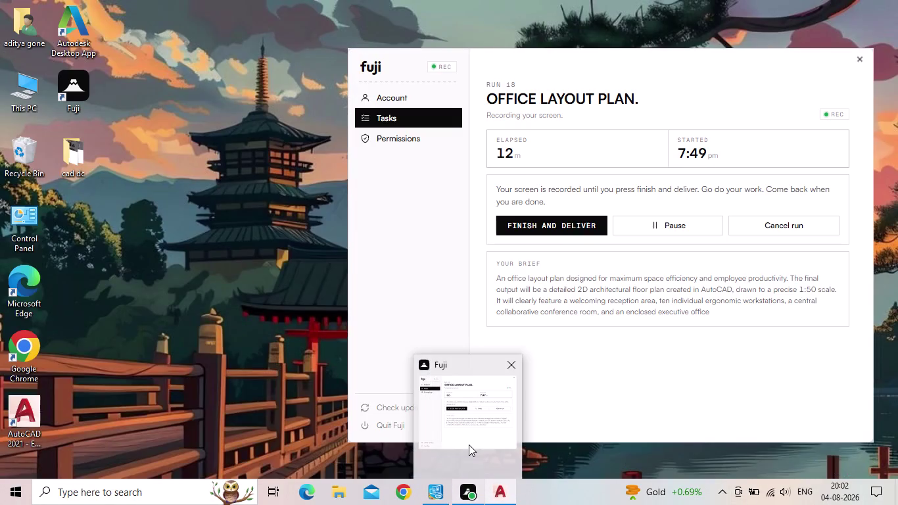
Zoom and pan across the office floor plan drawing.
scroll(down, 3)
middle_drag(635, 374, 621, 353)
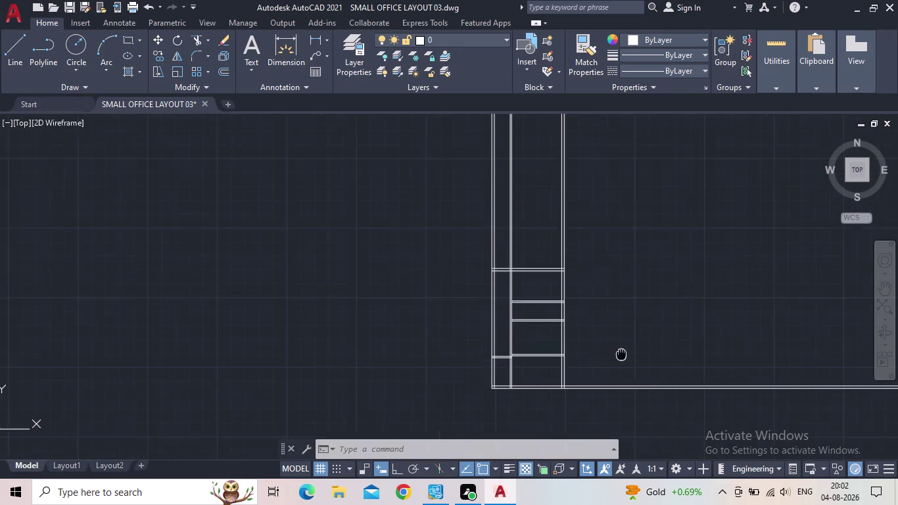
Fence-trim the overlapping wall lines along the upper wall run with TR.
middle_drag(622, 353, 591, 355)
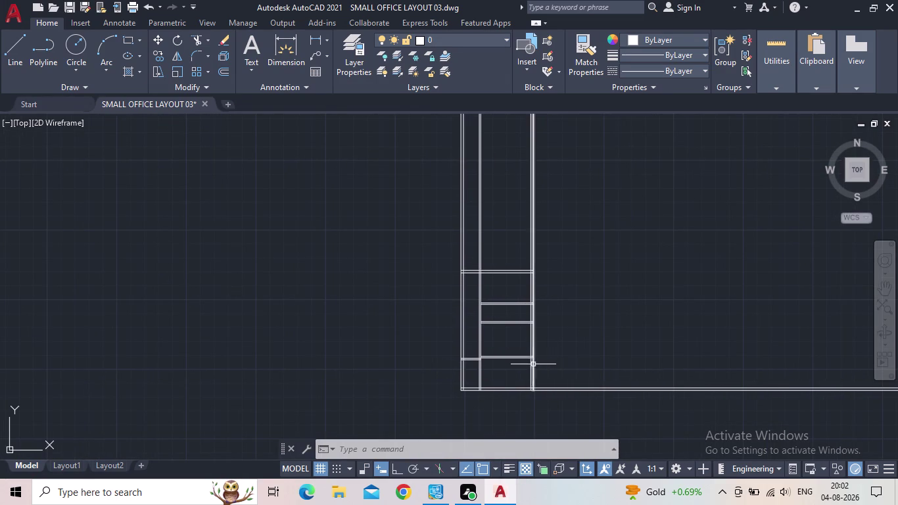
scroll(down, 3)
scroll(up, 3)
scroll(up, 3)
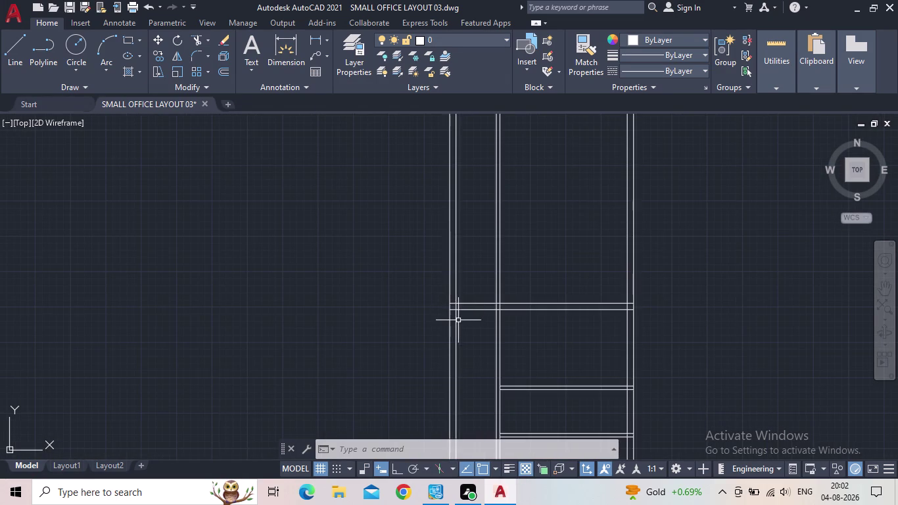
key(t)
text(R)
key(space)
drag(699, 267, 624, 261)
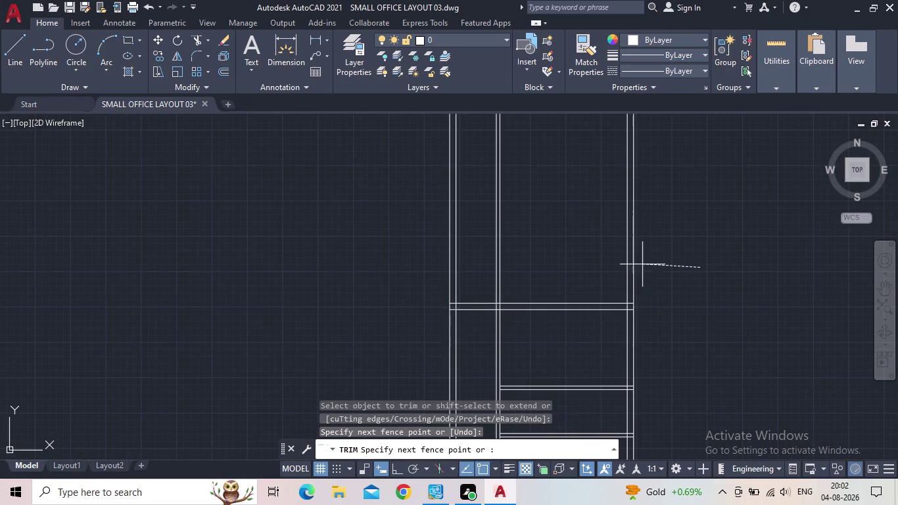
drag(623, 262, 408, 271)
Trim the wall segments crossing at the partition junction so the walls join cleanly.
scroll(down, 3)
middle_drag(503, 335, 519, 268)
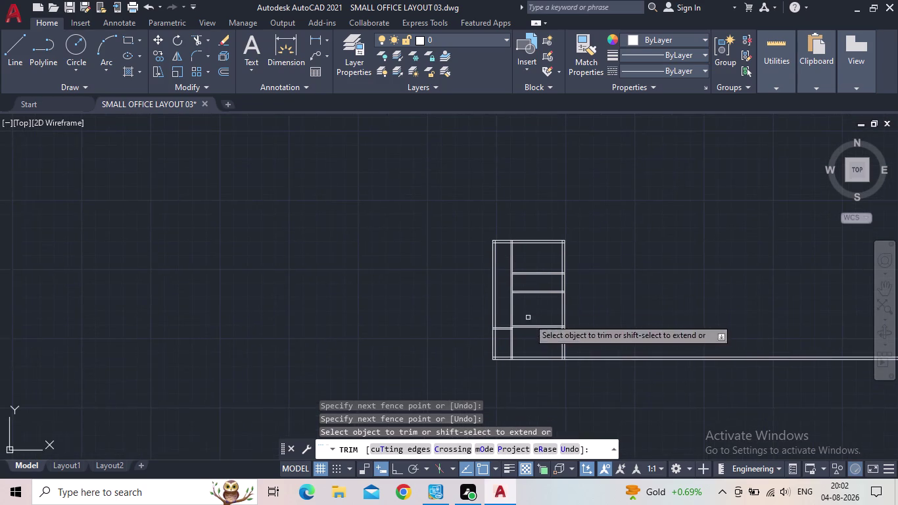
scroll(up, 3)
drag(595, 377, 583, 305)
key(Escape)
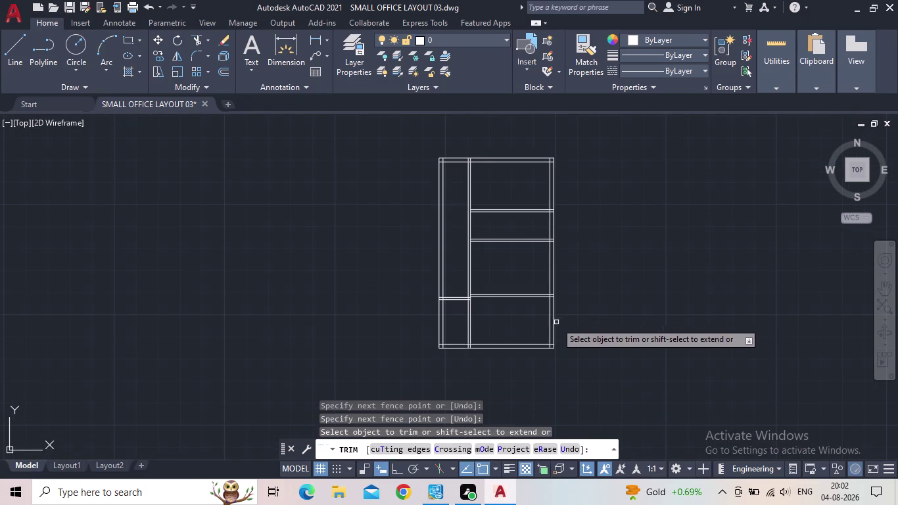
scroll(up, 3)
middle_drag(431, 287, 450, 360)
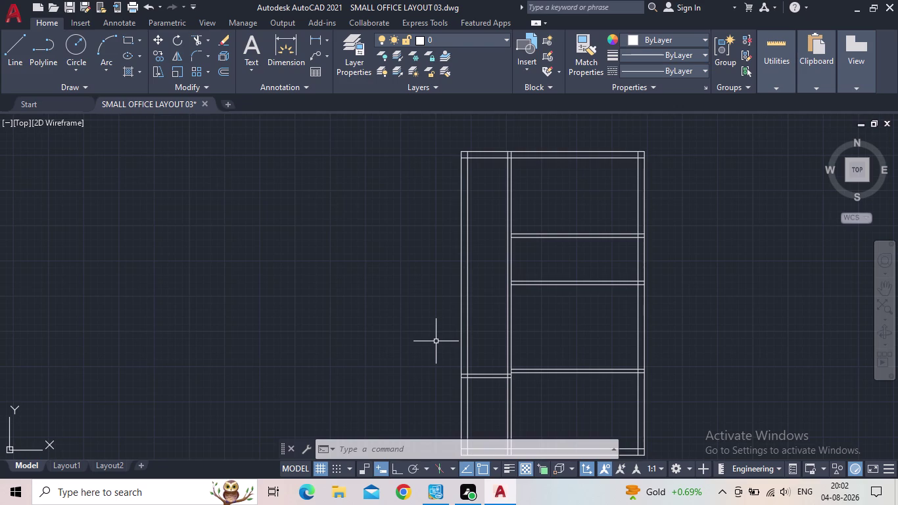
middle_drag(478, 351, 417, 366)
scroll(up, 3)
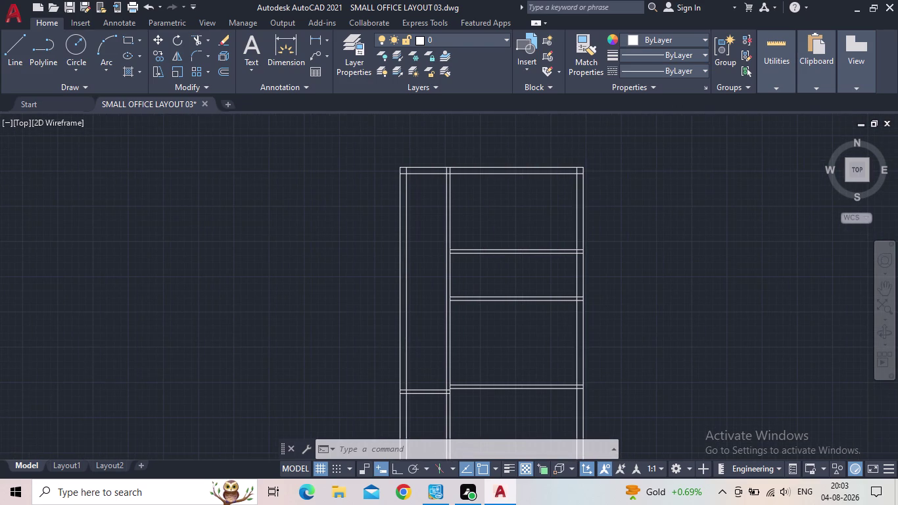
scroll(down, 3)
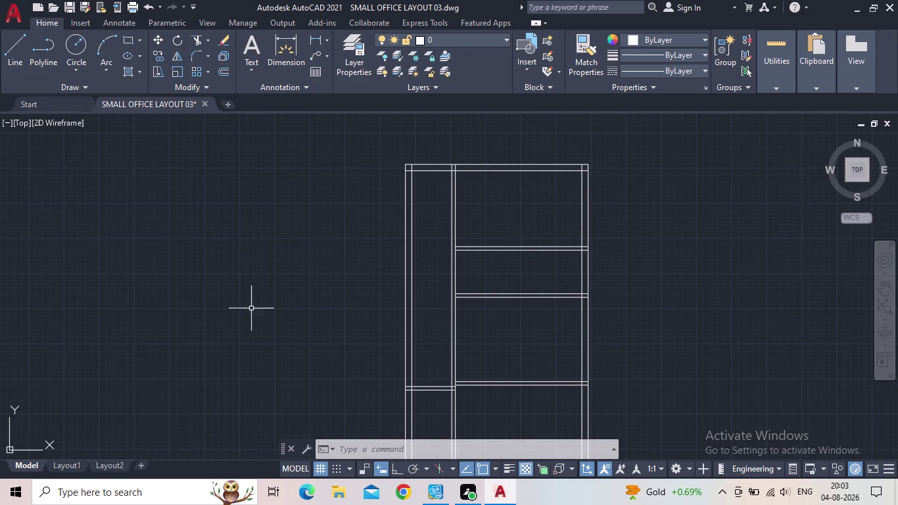
scroll(down, 3)
middle_click(445, 339)
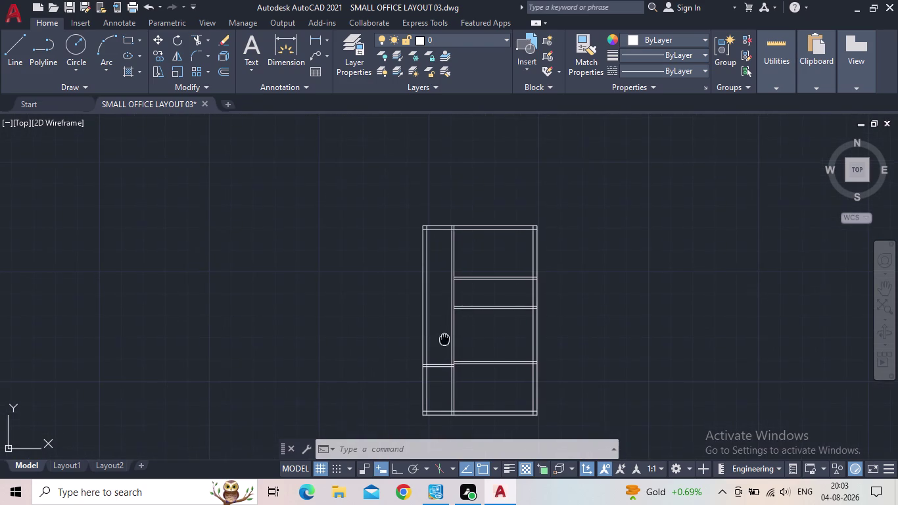
scroll(up, 3)
scroll(up, 3)
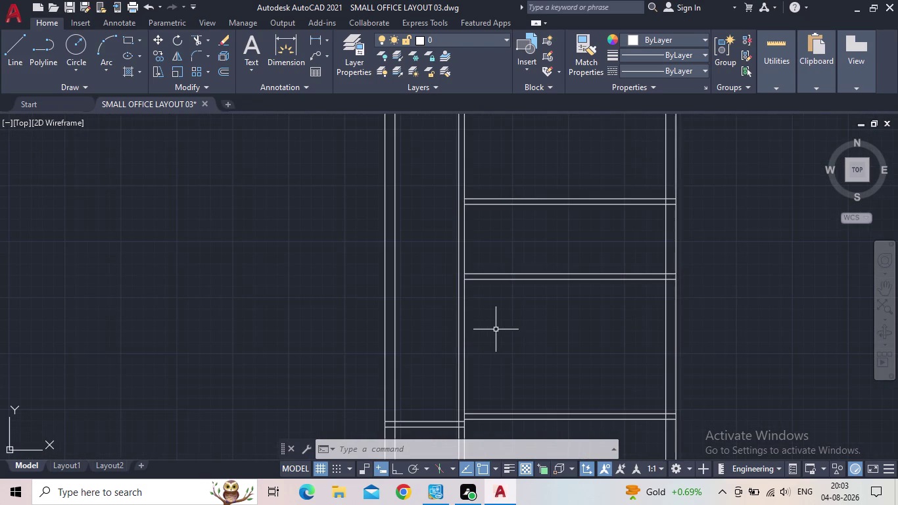
middle_drag(522, 332, 498, 390)
scroll(down, 3)
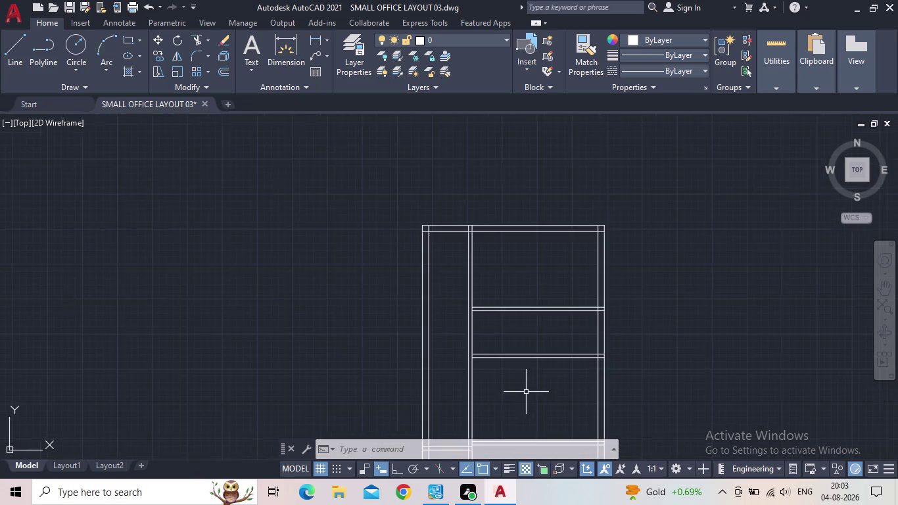
middle_drag(524, 396, 488, 313)
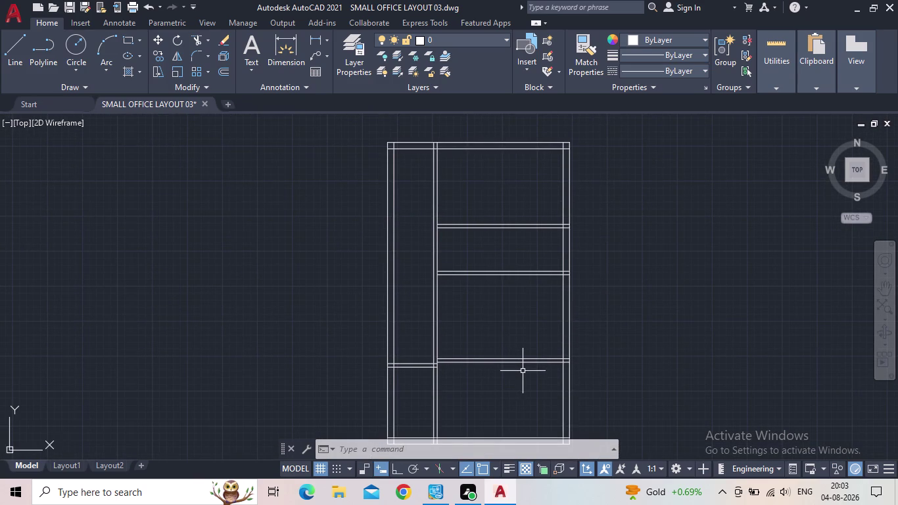
middle_click(514, 379)
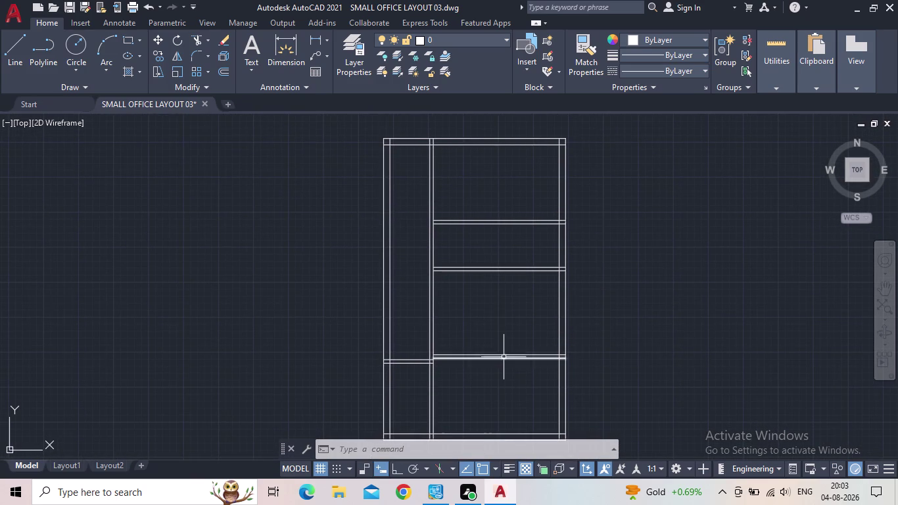
middle_drag(494, 310, 493, 376)
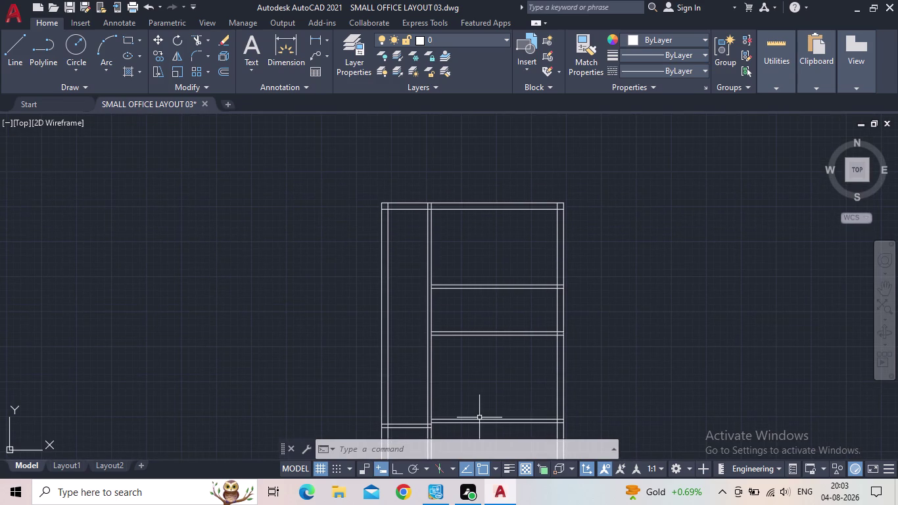
Offset the right outer wall line 7'6" inward to start a partition.
key(o)
key(Return)
text(7)
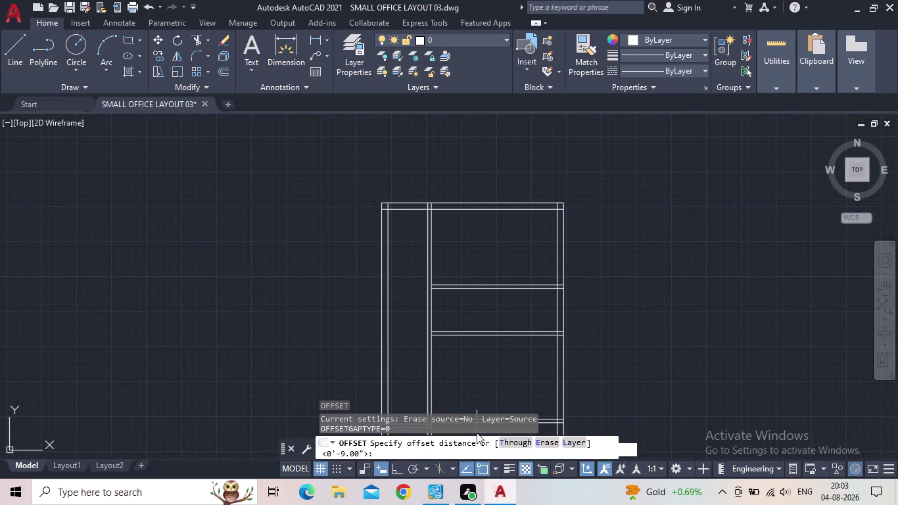
text(')
text(6")
key(Return)
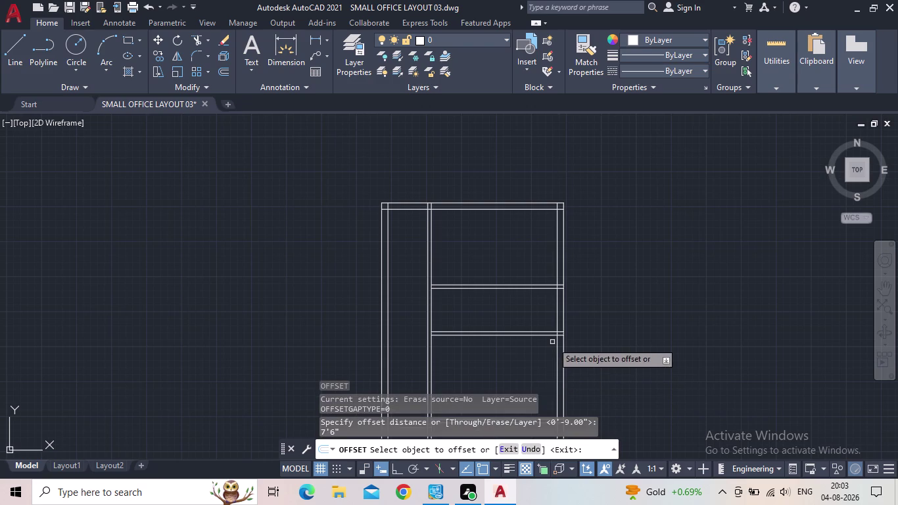
click(557, 351)
middle_drag(517, 360, 548, 311)
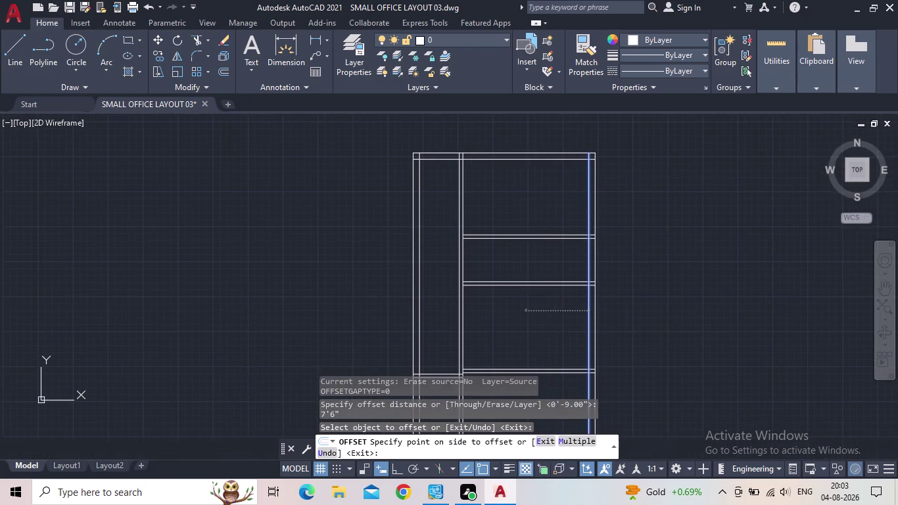
click(541, 316)
key(Escape)
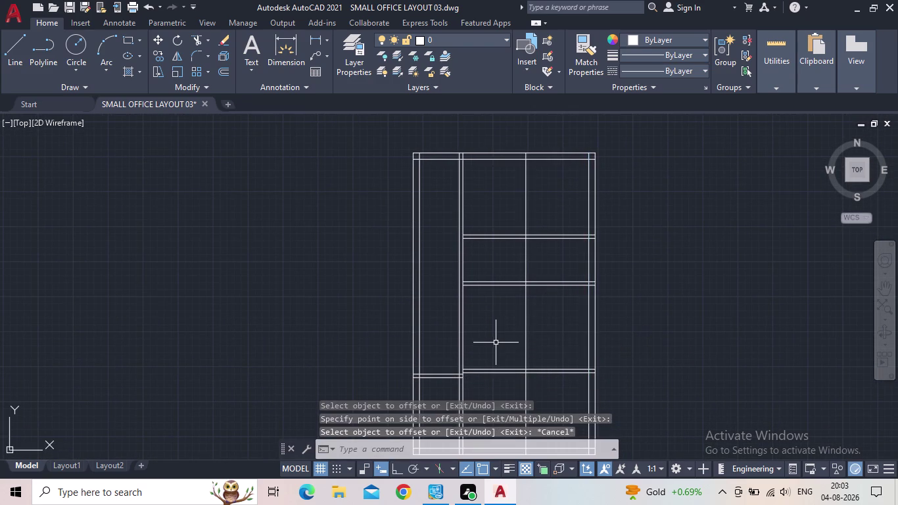
Offset the new partition line by 5" to give the wall thickness.
key(o)
key(Return)
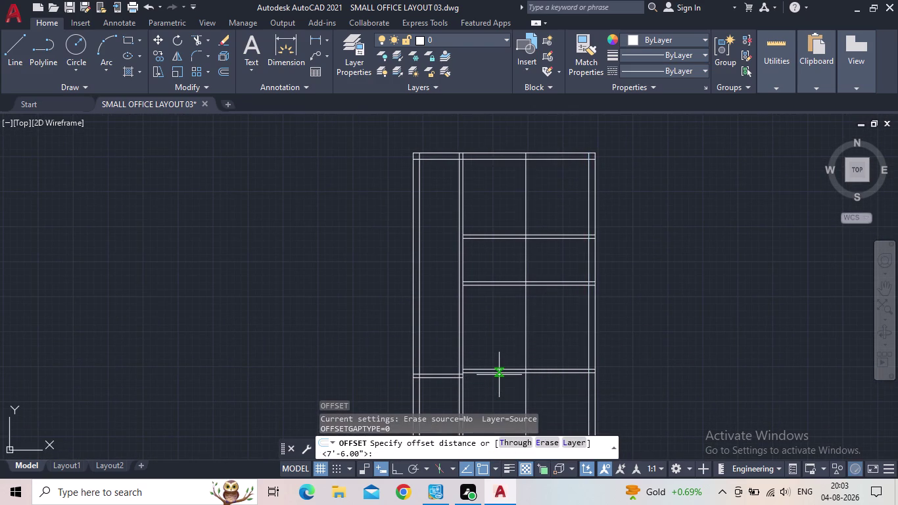
text(3")
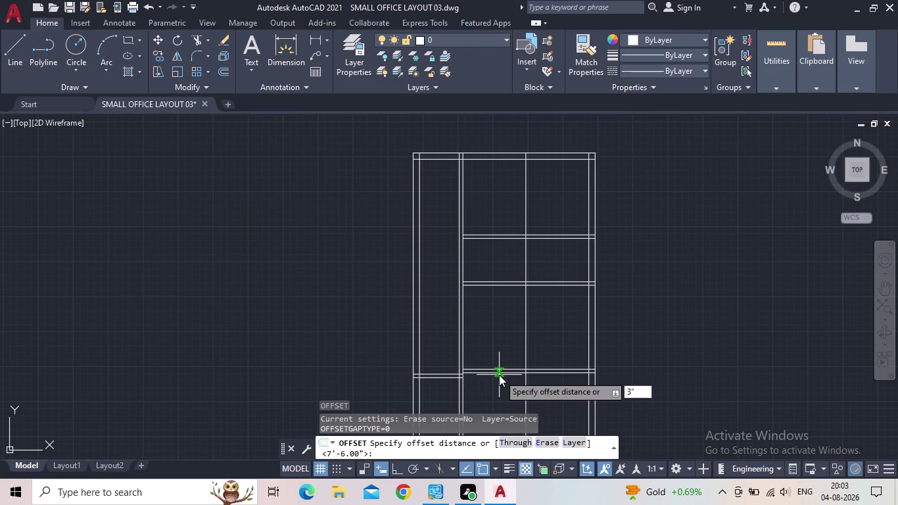
key(BackSpace)
key(BackSpace)
text(5")
key(Return)
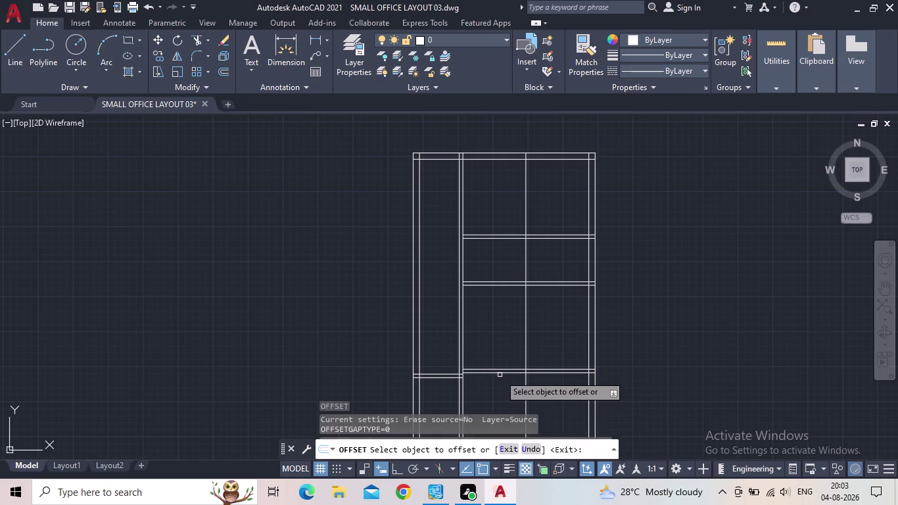
click(526, 339)
click(497, 345)
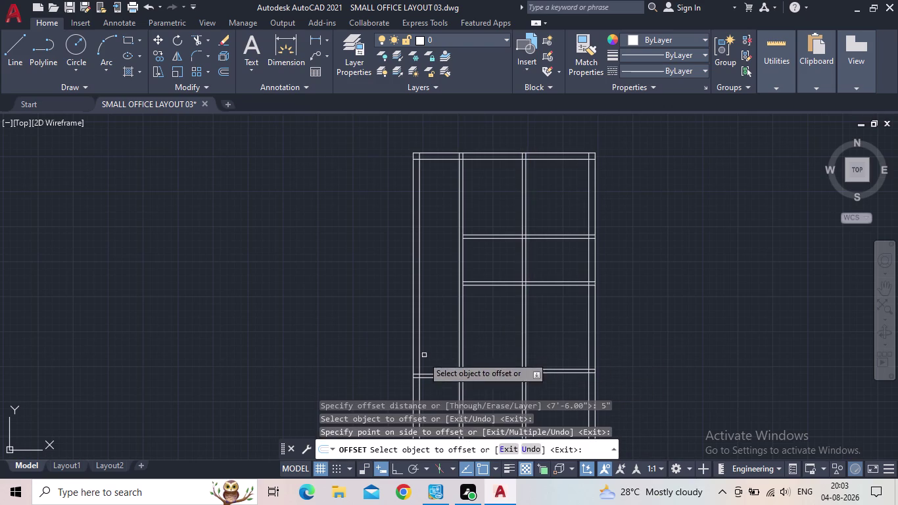
key(Escape)
Start trimming with TR and bring the new partition wall into view.
key(t)
key(r)
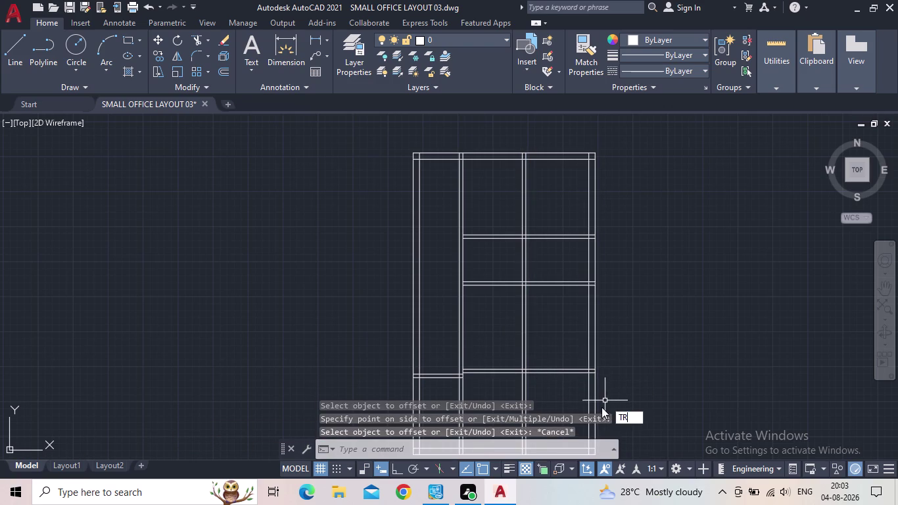
key(space)
middle_drag(551, 380, 575, 304)
Fence-trim the partition out of the upper rooms, leaving it only in the lowest room.
drag(563, 330, 526, 331)
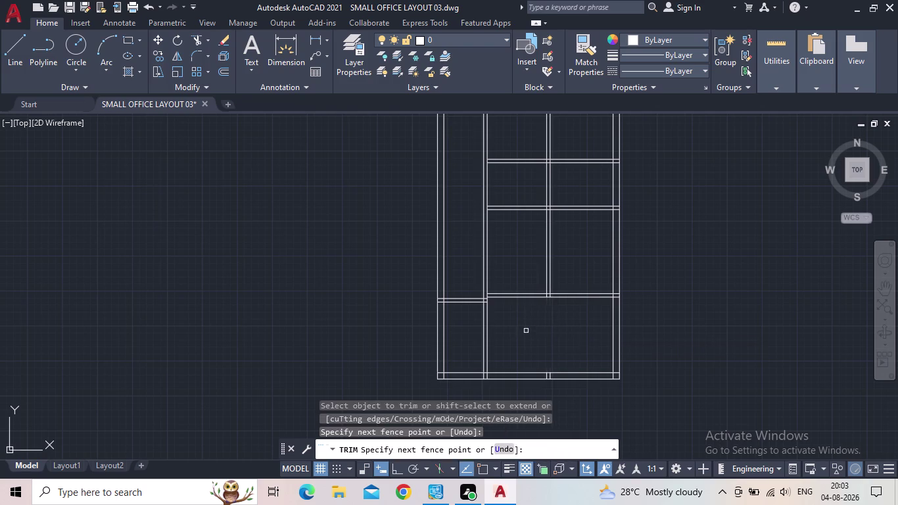
middle_drag(564, 275, 564, 348)
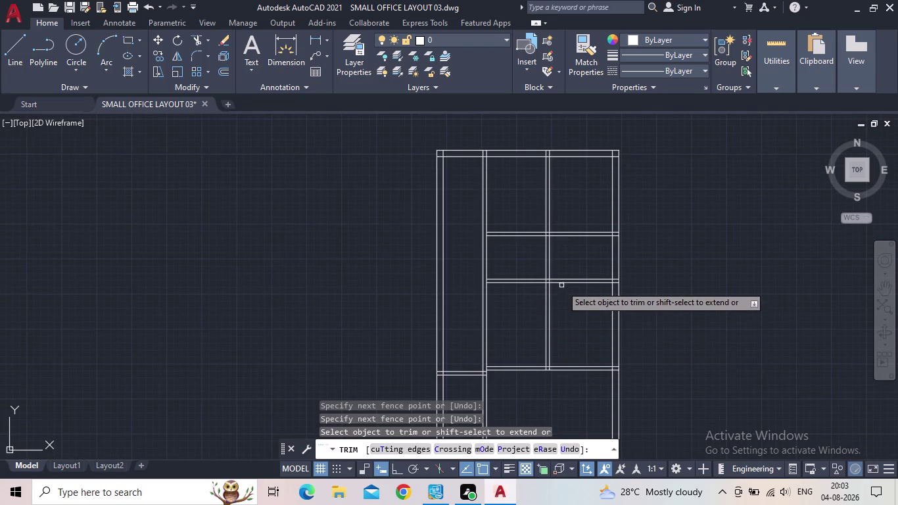
drag(563, 264, 538, 264)
drag(564, 199, 537, 199)
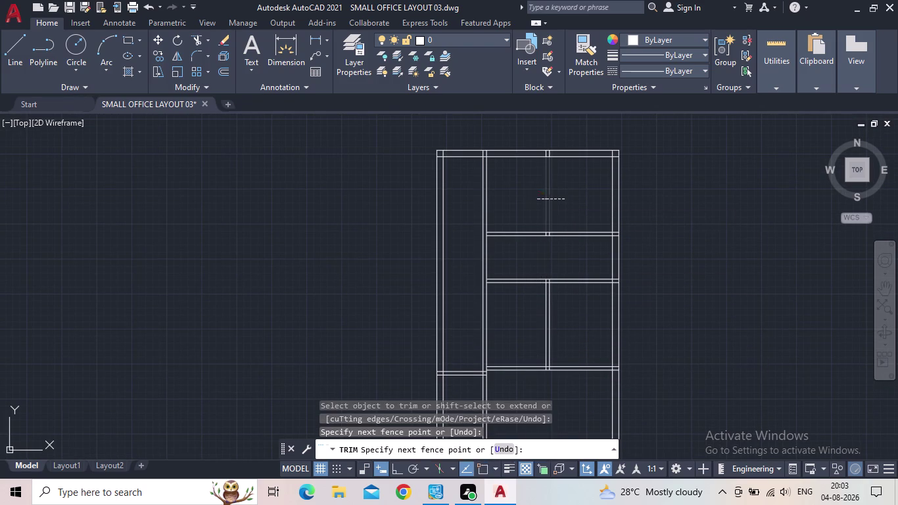
middle_drag(546, 263, 520, 277)
key(Escape)
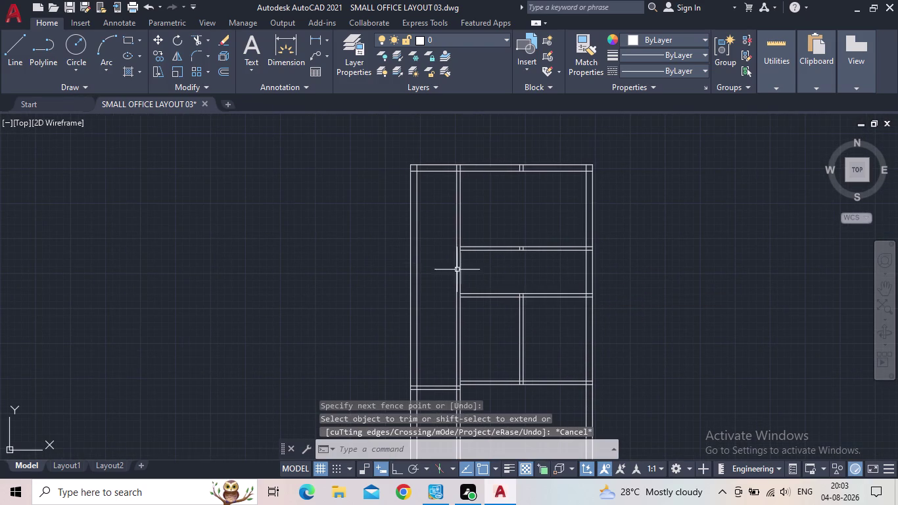
middle_drag(543, 321, 544, 324)
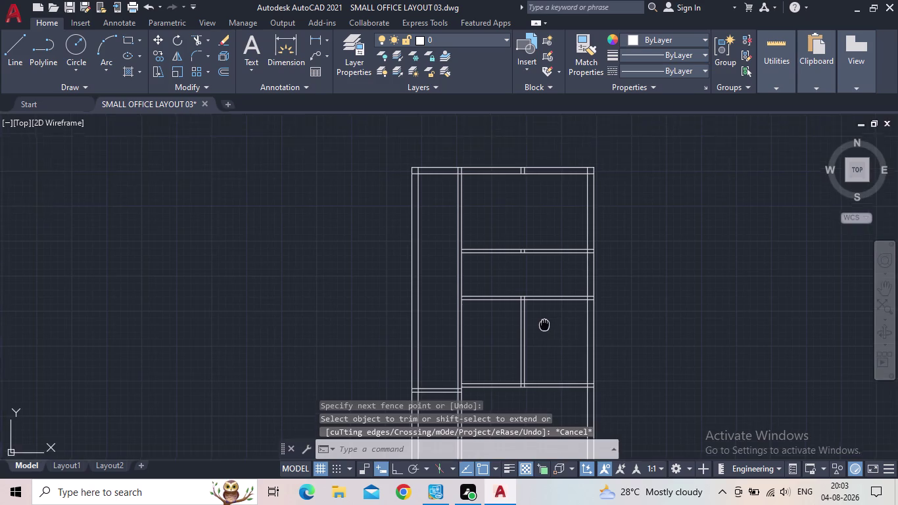
middle_drag(545, 323, 545, 345)
middle_drag(543, 290, 530, 347)
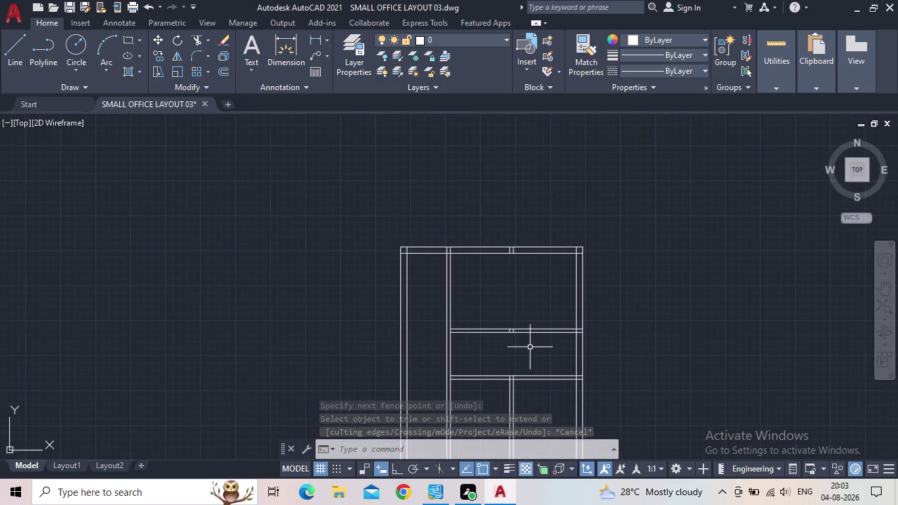
scroll(up, 3)
Offset an existing wall line 7'6" to create a new vertical interior wall line.
key(o)
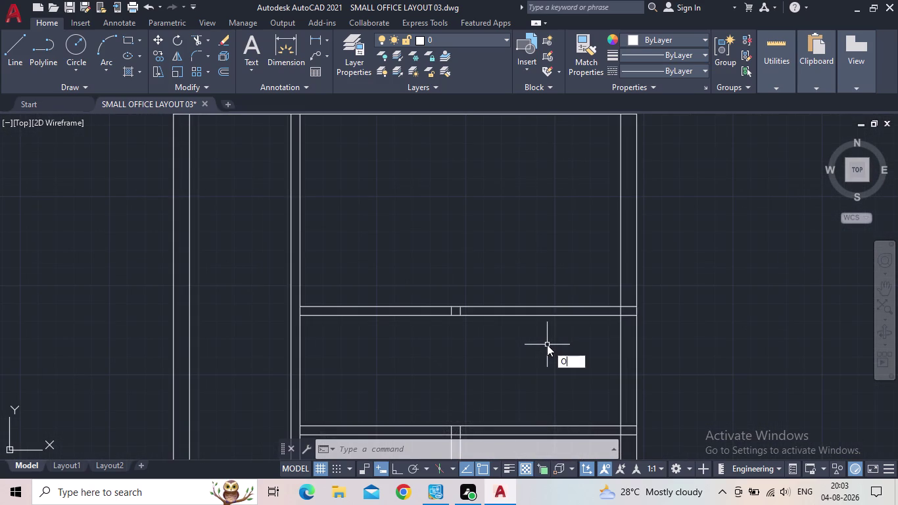
key(Return)
text(7')
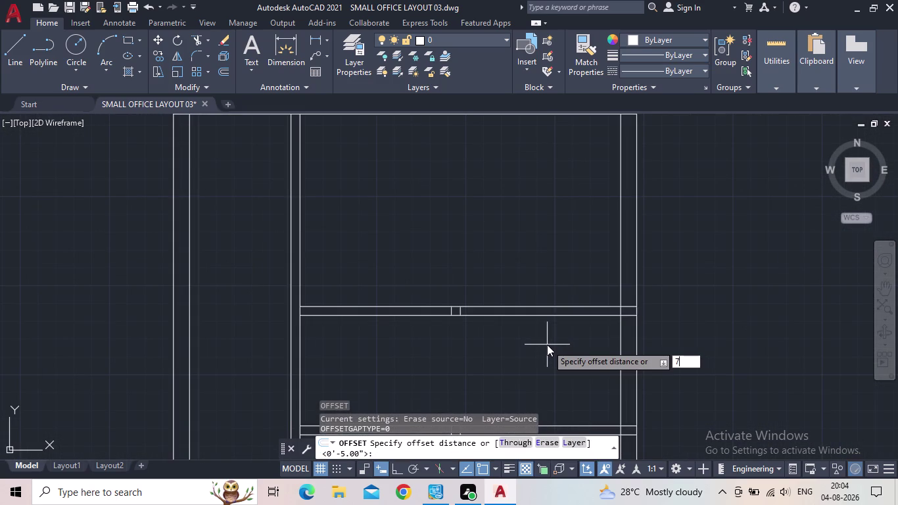
text(6")
key(Return)
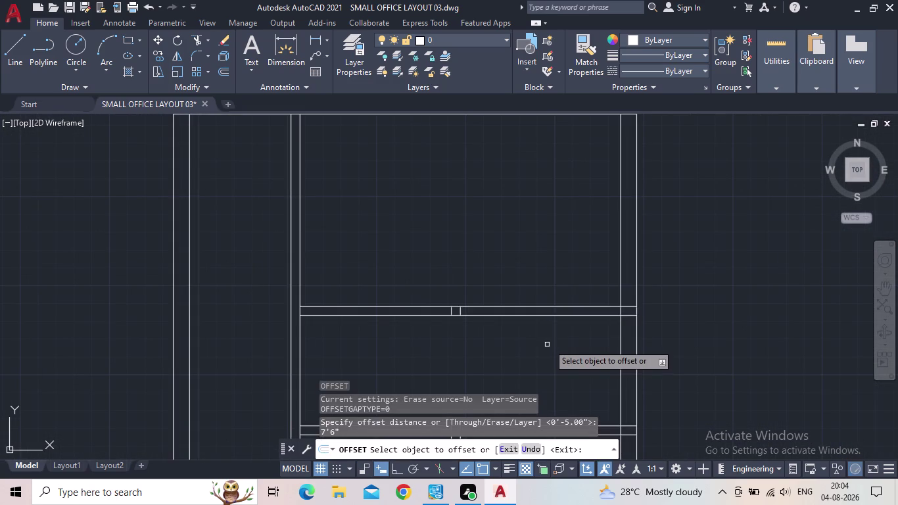
click(621, 363)
click(569, 362)
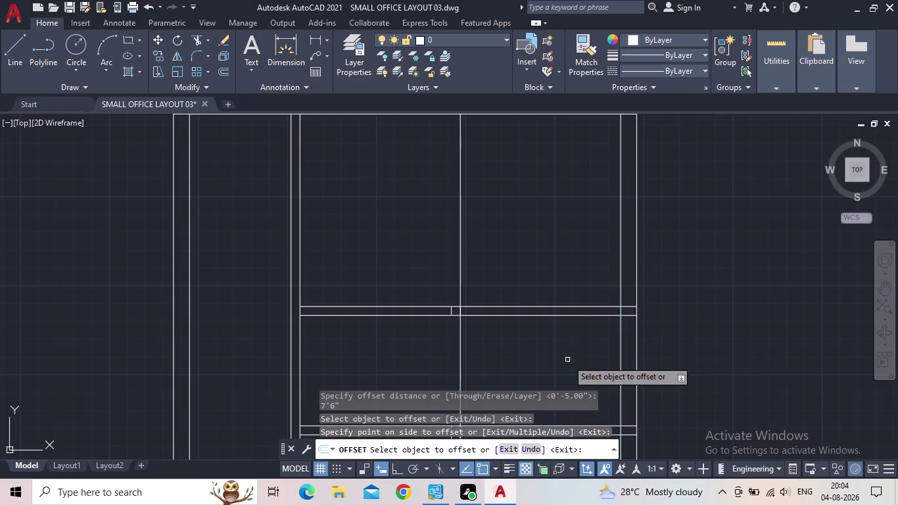
middle_drag(576, 344, 586, 313)
scroll(down, 3)
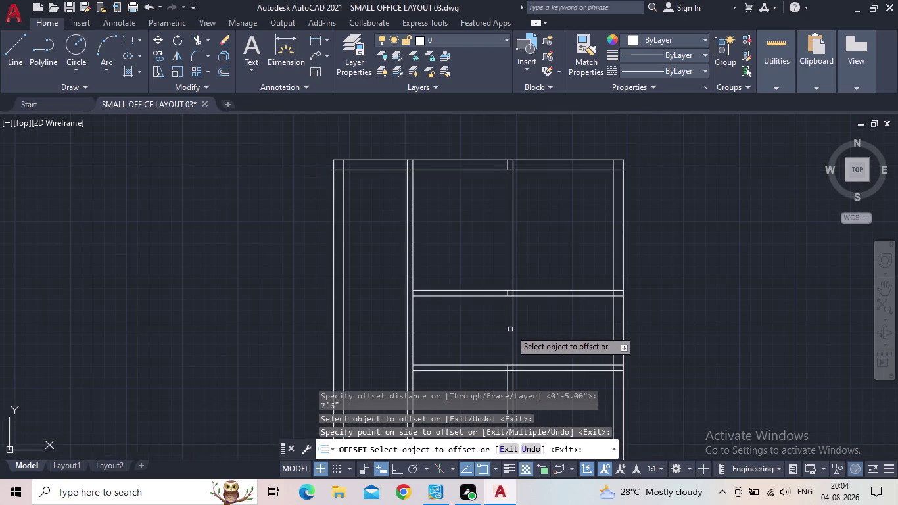
scroll(up, 3)
key(Escape)
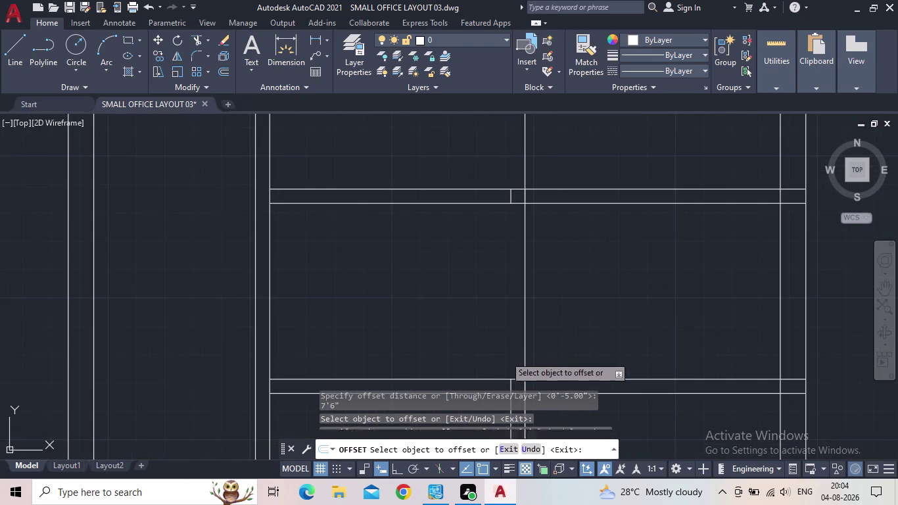
Start extending a wall line with EX, then cancel.
key(e)
text(X)
key(space)
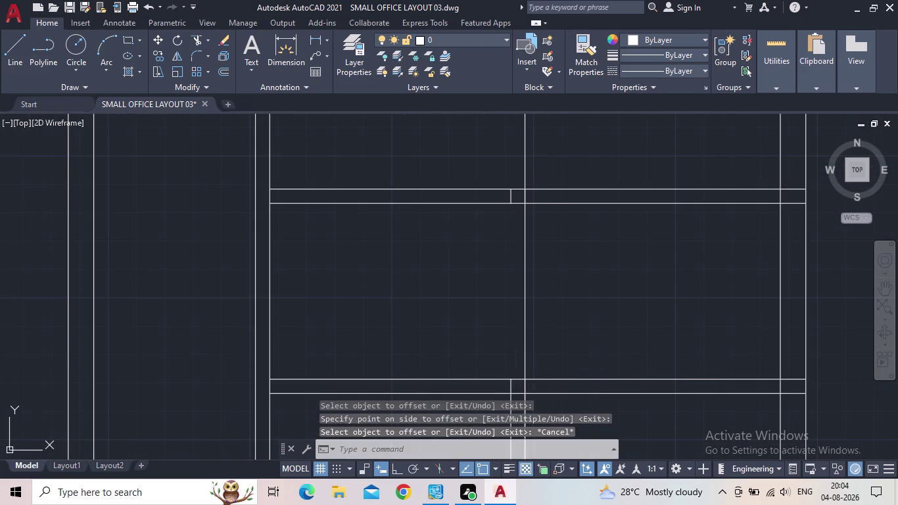
click(511, 387)
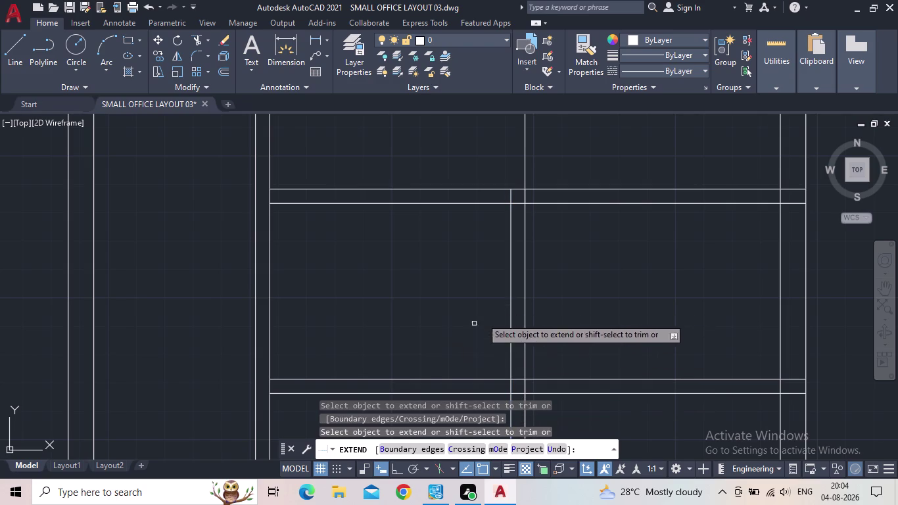
key(Escape)
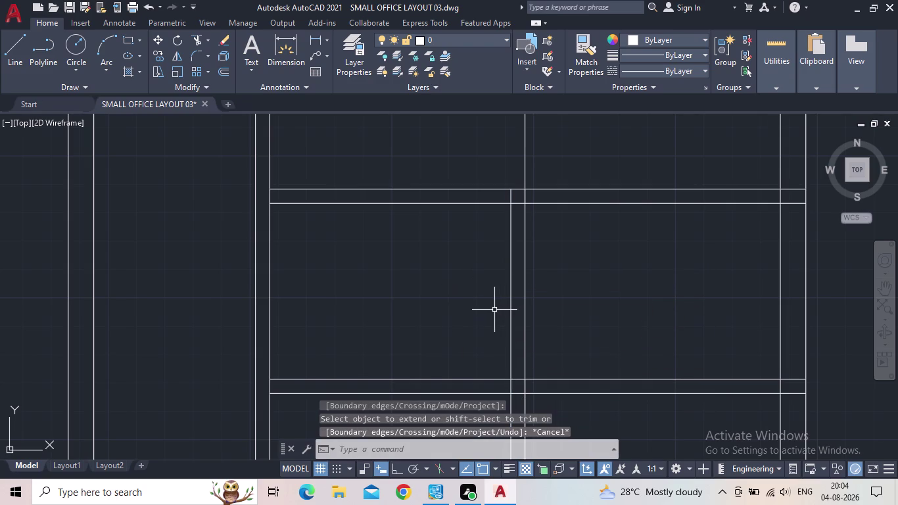
Fence-trim the crossing wall lines at the upper and lower junctions.
key(t)
key(r)
key(space)
scroll(down, 3)
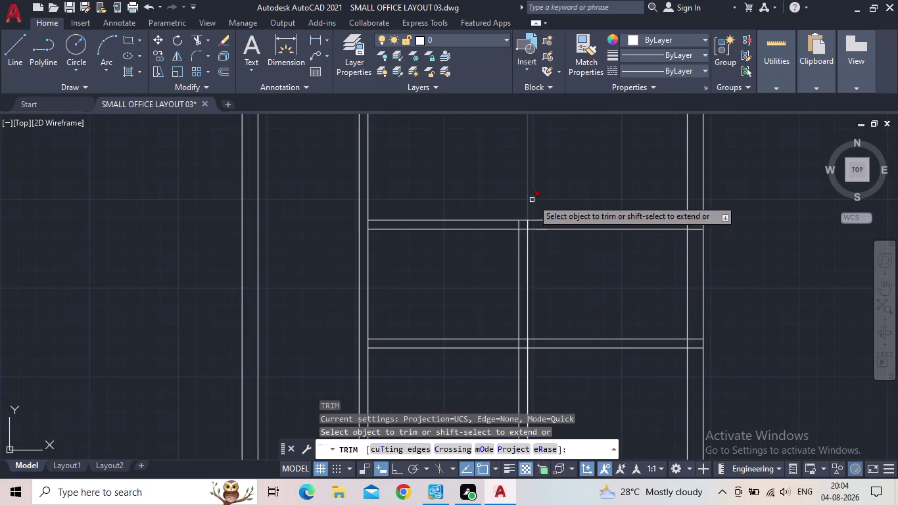
drag(533, 193, 517, 195)
scroll(down, 3)
middle_drag(512, 196, 513, 221)
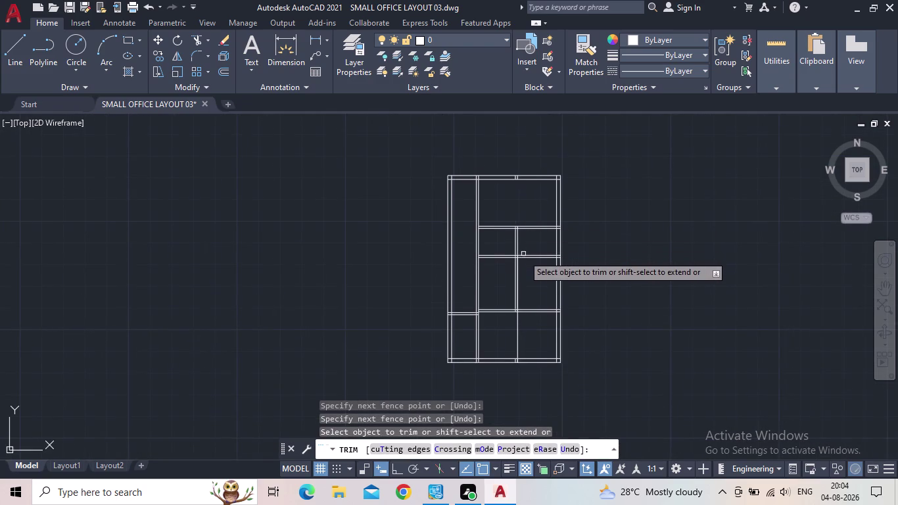
scroll(up, 3)
drag(522, 379, 507, 382)
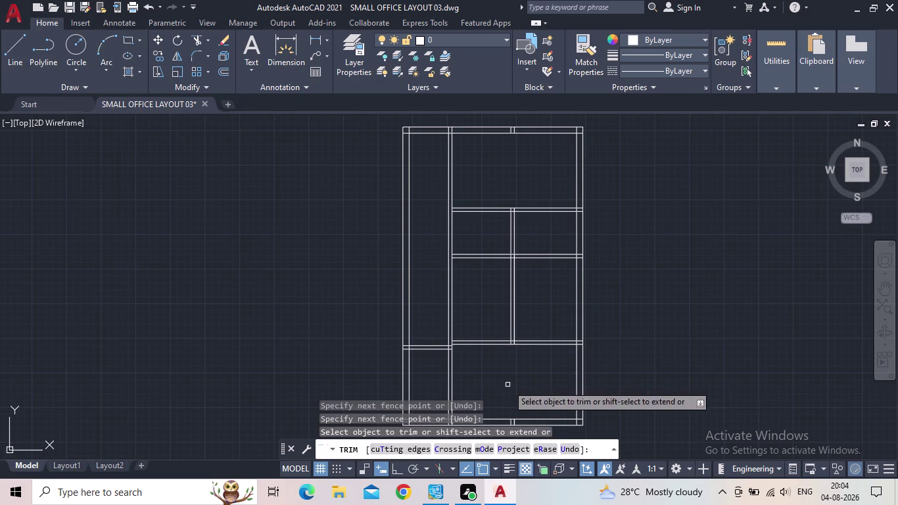
Trim the remaining overlapping lines near the bottom walls.
middle_drag(515, 384, 526, 357)
middle_drag(524, 347, 527, 437)
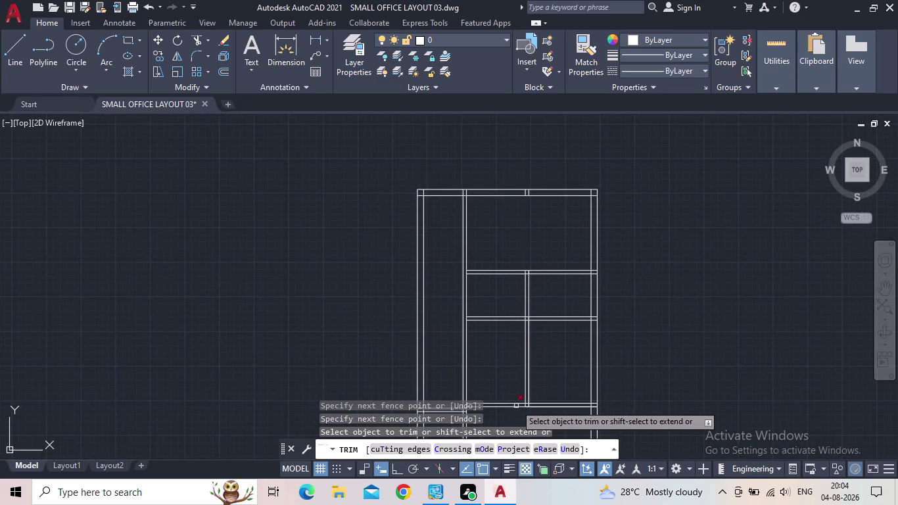
scroll(up, 3)
drag(515, 338, 512, 184)
middle_drag(516, 237, 507, 262)
scroll(down, 3)
middle_drag(516, 291, 488, 384)
key(Escape)
middle_drag(485, 368, 490, 356)
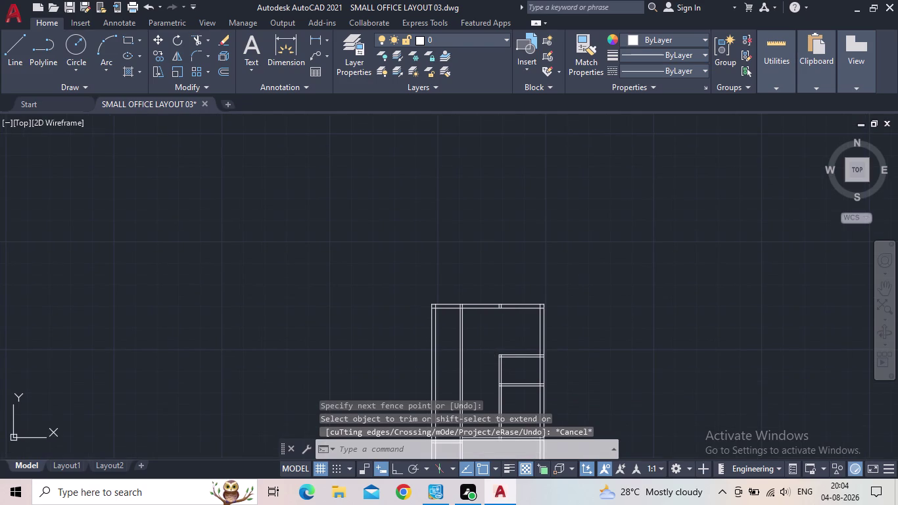
scroll(up, 3)
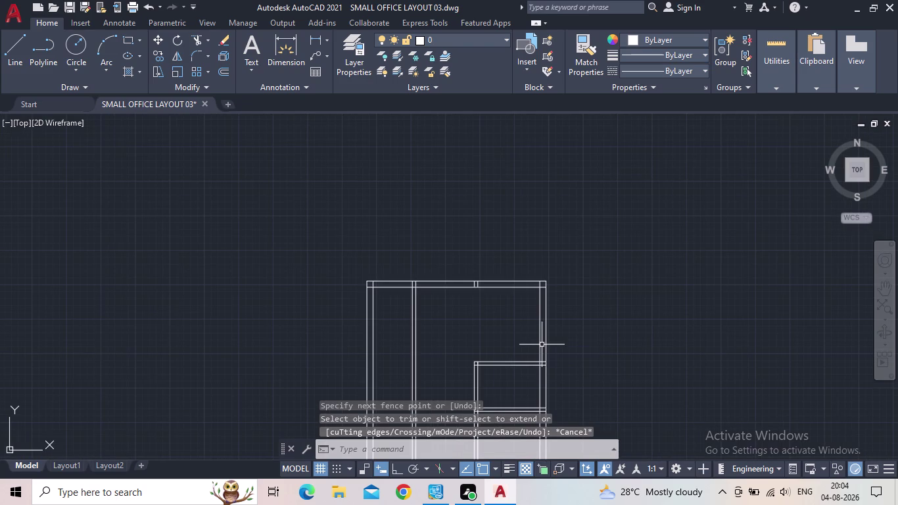
Offset the right outer wall 11' to the left for a new interior wall.
key(o)
key(Return)
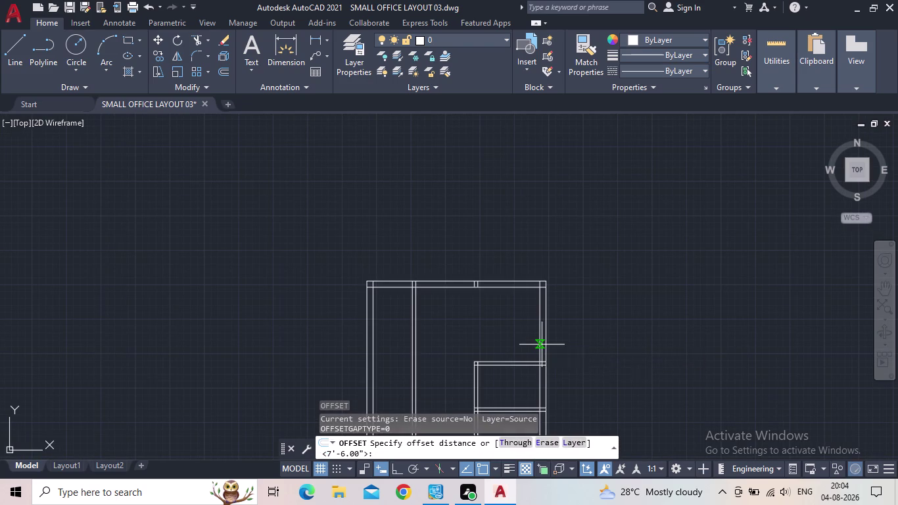
text(11')
key(Return)
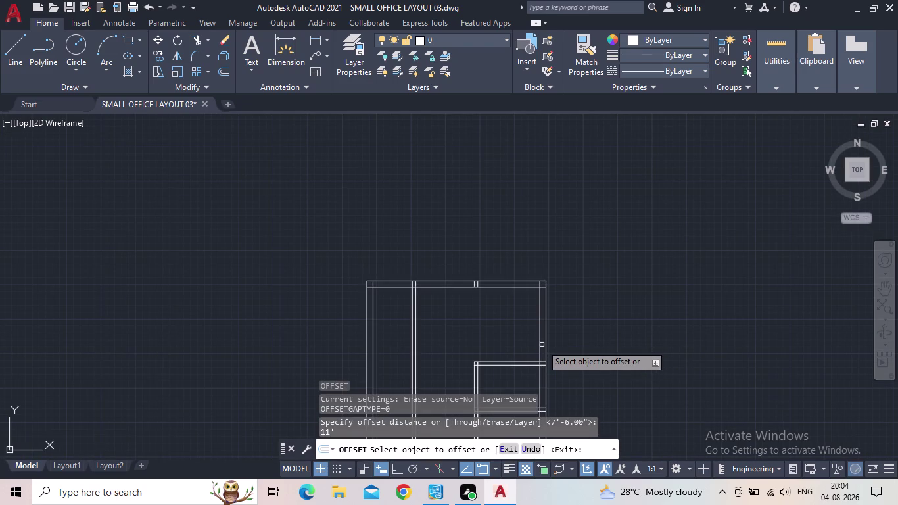
click(538, 339)
click(429, 345)
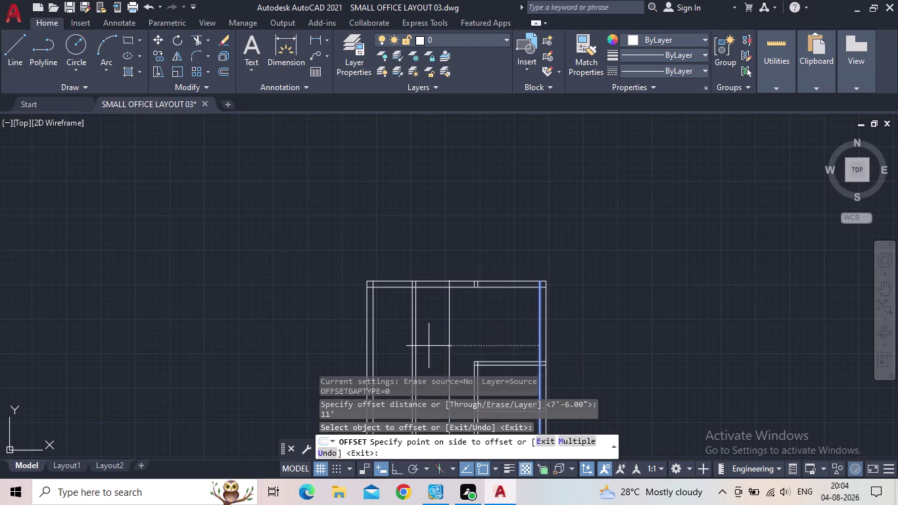
key(Escape)
Offset the 11' wall line by 5" to give the wall its thickness.
key(o)
key(Return)
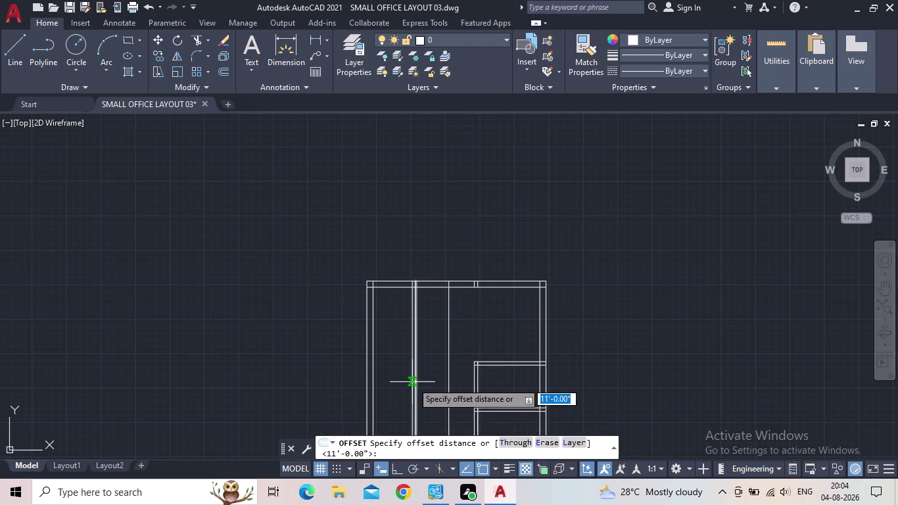
text(5")
key(Return)
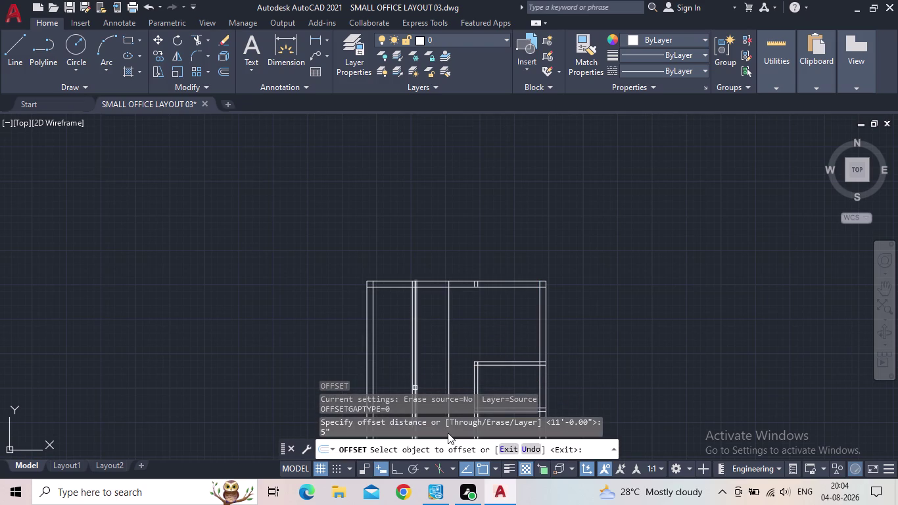
click(451, 348)
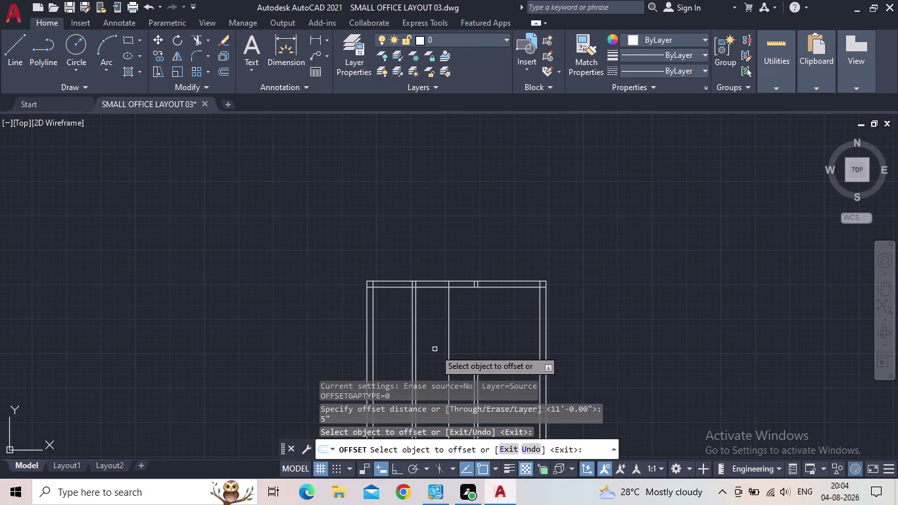
click(448, 345)
click(433, 349)
key(Escape)
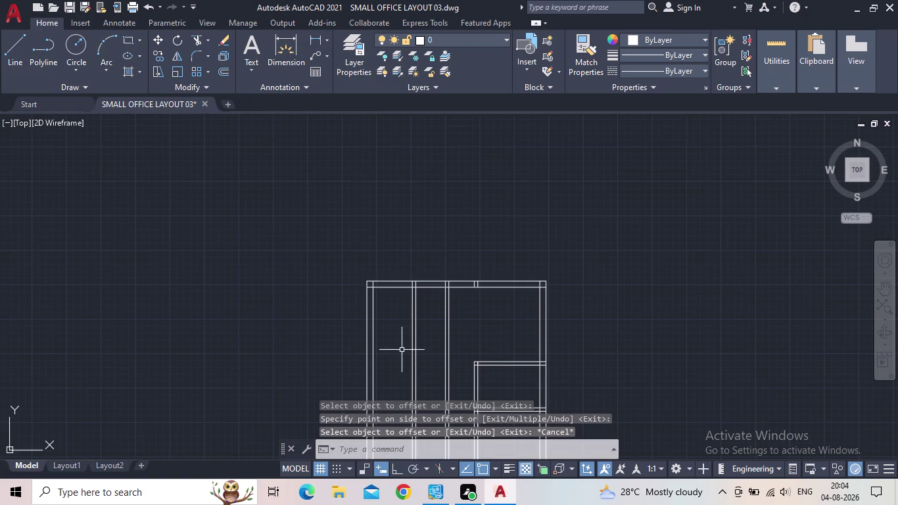
scroll(down, 3)
scroll(up, 3)
scroll(up, 3)
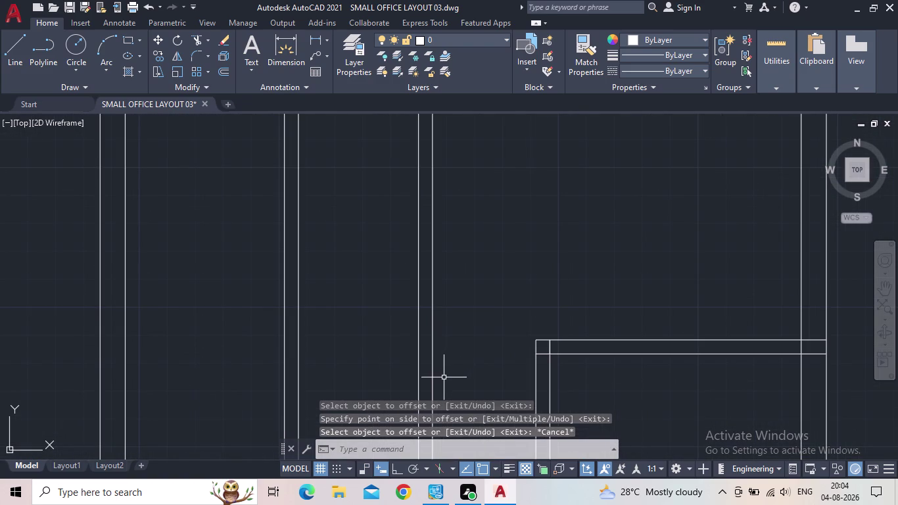
Extend the horizontal wall lines to the new partition wall with EX.
key(e)
key(x)
key(space)
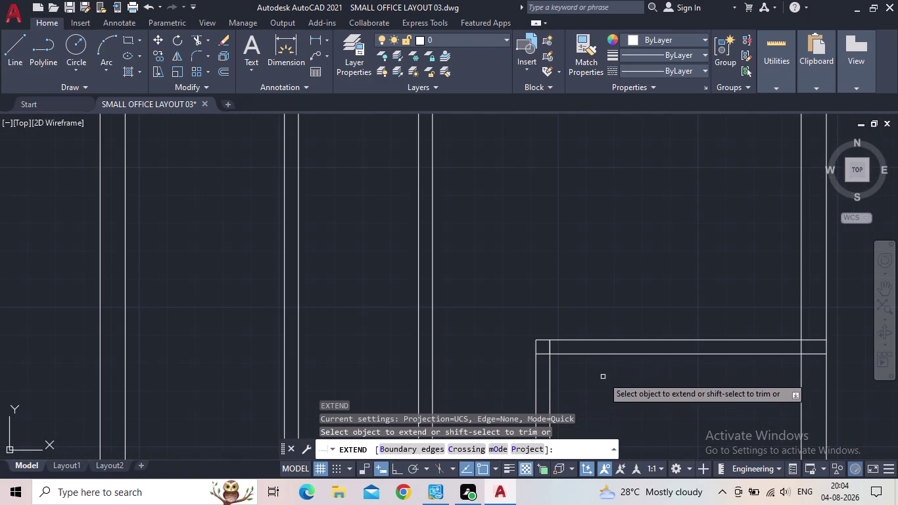
drag(603, 376, 587, 317)
drag(470, 370, 471, 335)
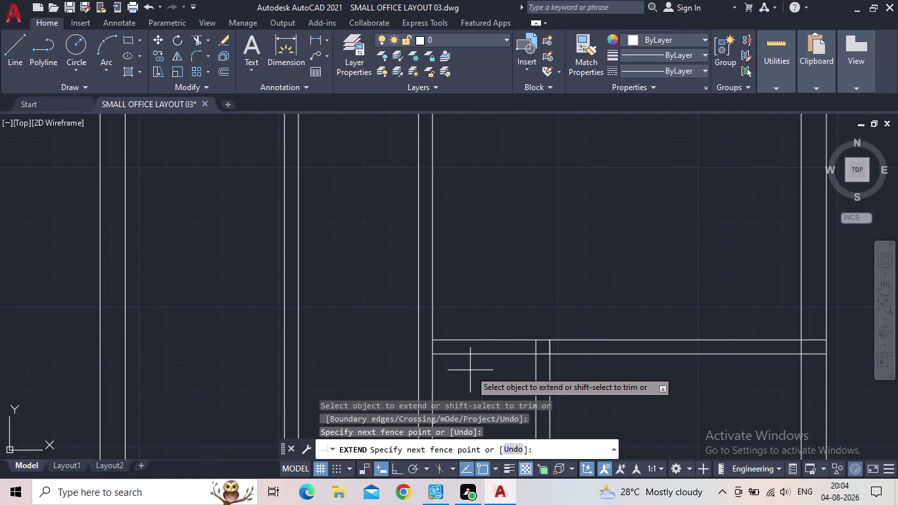
drag(471, 336, 470, 327)
key(Escape)
Trim the wall lines crossing the new partition and two leftover segments.
scroll(down, 3)
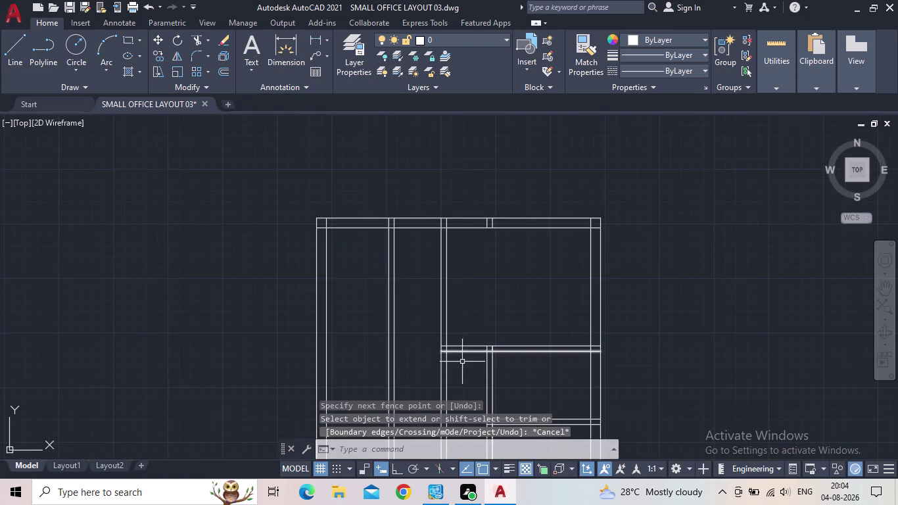
middle_drag(464, 357, 487, 305)
key(t)
key(r)
key(space)
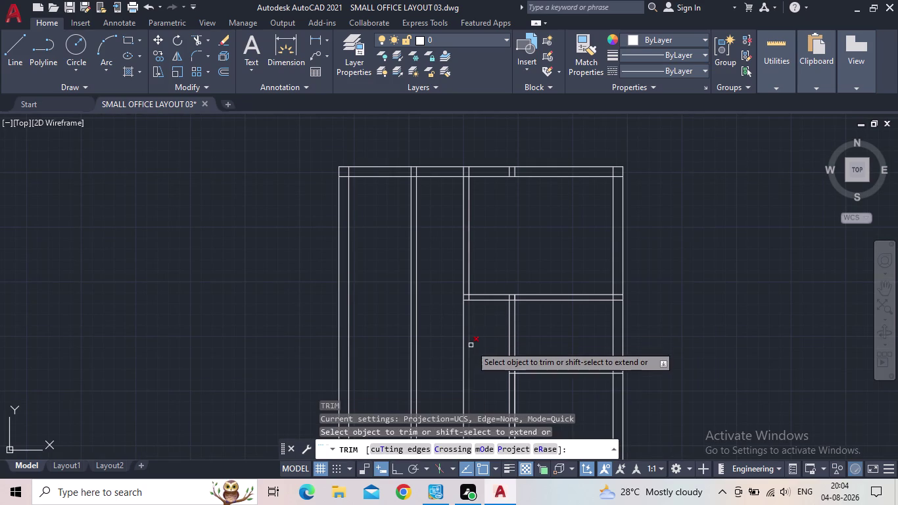
drag(470, 345, 457, 348)
click(470, 348)
click(455, 344)
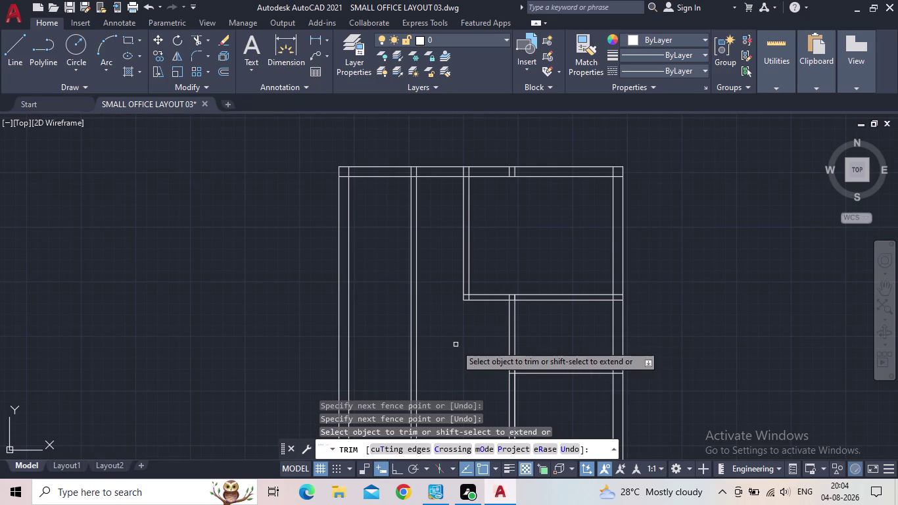
Trim the remaining wall overlaps at the next junction near the new wall.
scroll(down, 3)
middle_drag(460, 352, 467, 349)
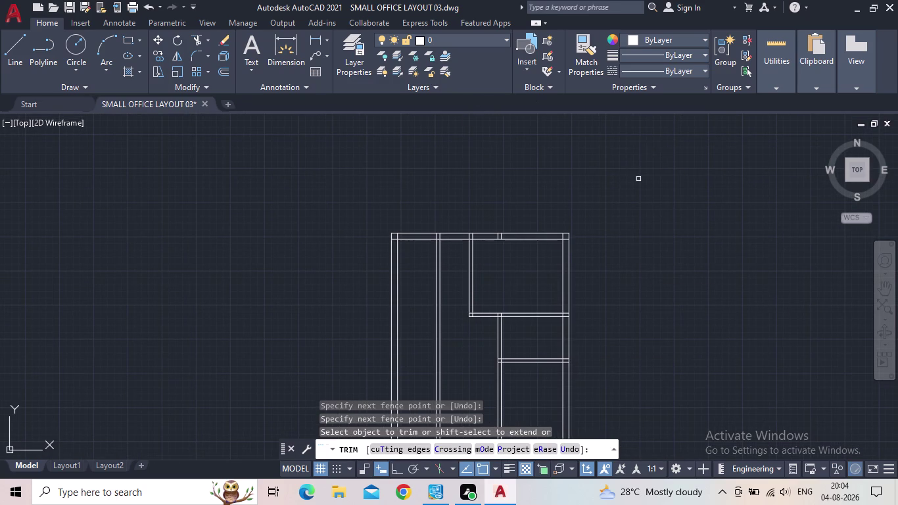
scroll(up, 3)
middle_drag(474, 350, 514, 388)
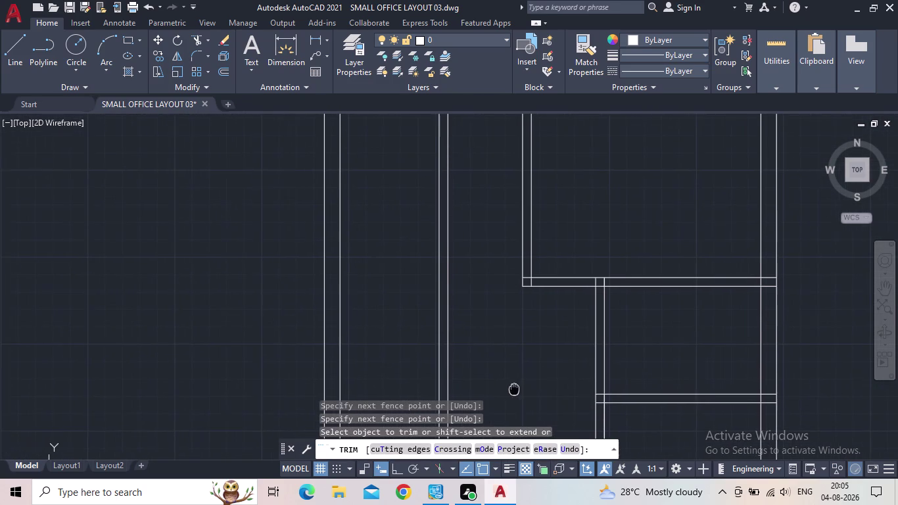
middle_drag(514, 388, 515, 389)
scroll(down, 3)
middle_drag(490, 330, 519, 334)
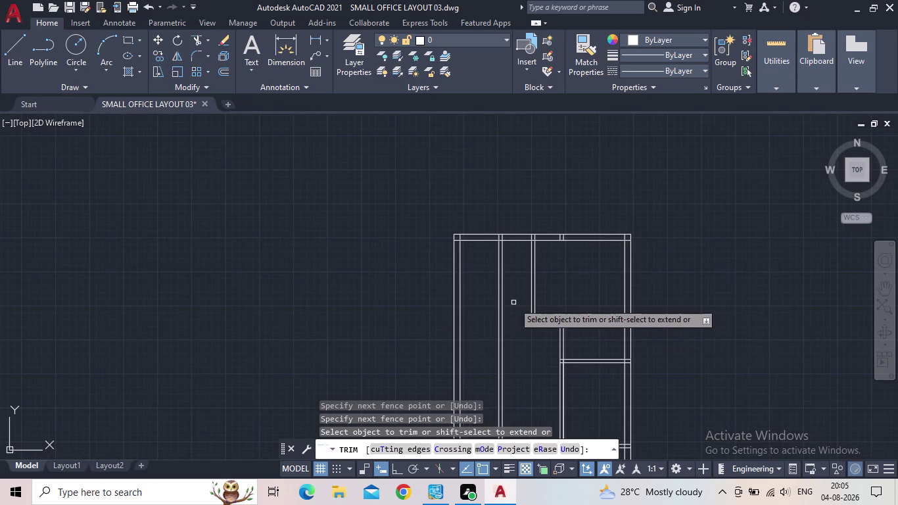
scroll(down, 3)
middle_drag(511, 306, 510, 280)
drag(519, 300, 498, 303)
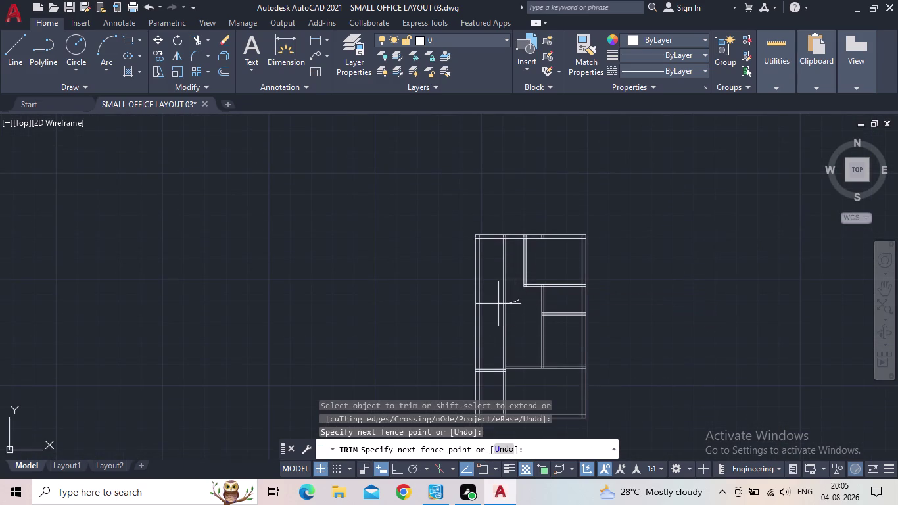
drag(498, 304, 496, 305)
Inspect the lower wall junctions of the plan and end the trim.
scroll(up, 3)
scroll(up, 3)
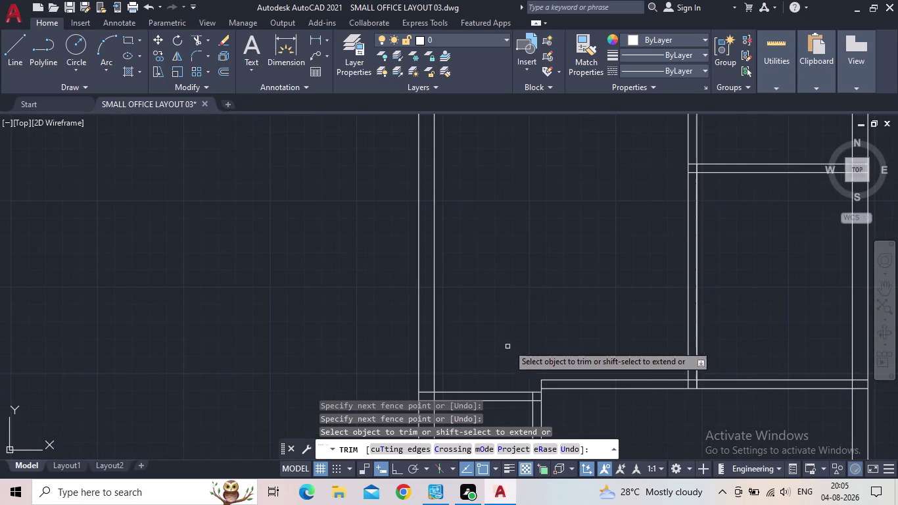
middle_drag(509, 335, 493, 356)
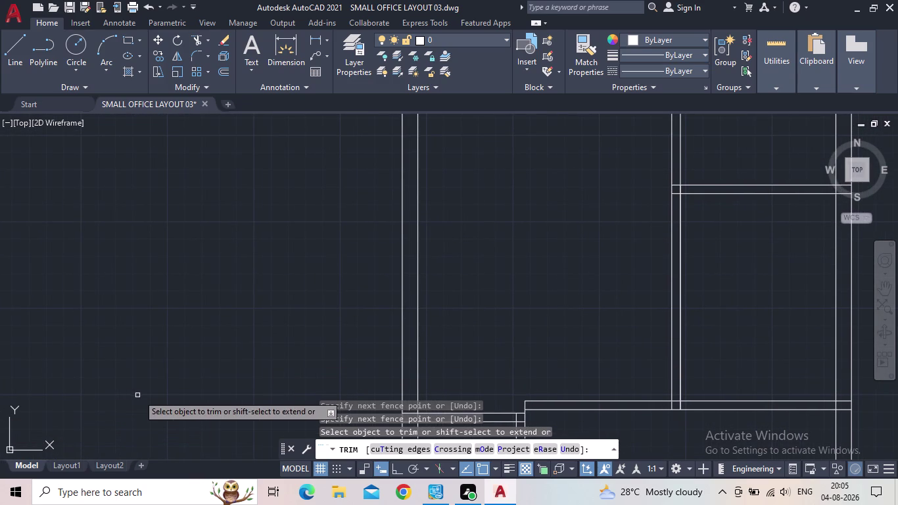
scroll(down, 3)
middle_drag(451, 331, 440, 272)
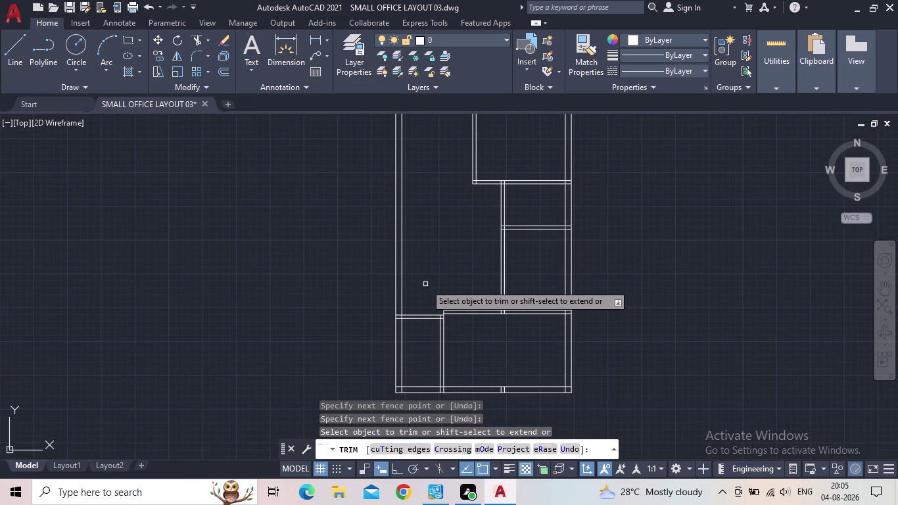
scroll(up, 3)
middle_click(424, 285)
scroll(up, 3)
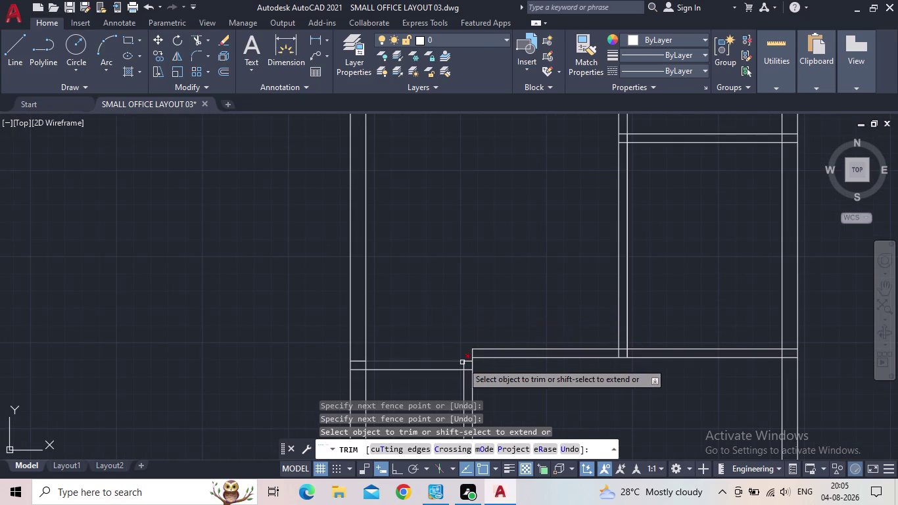
scroll(up, 3)
scroll(down, 3)
key(Escape)
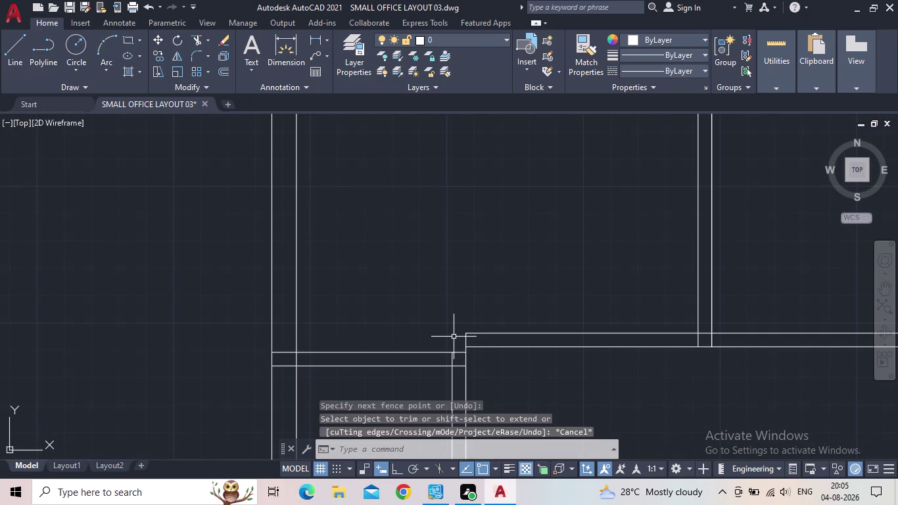
middle_click(451, 334)
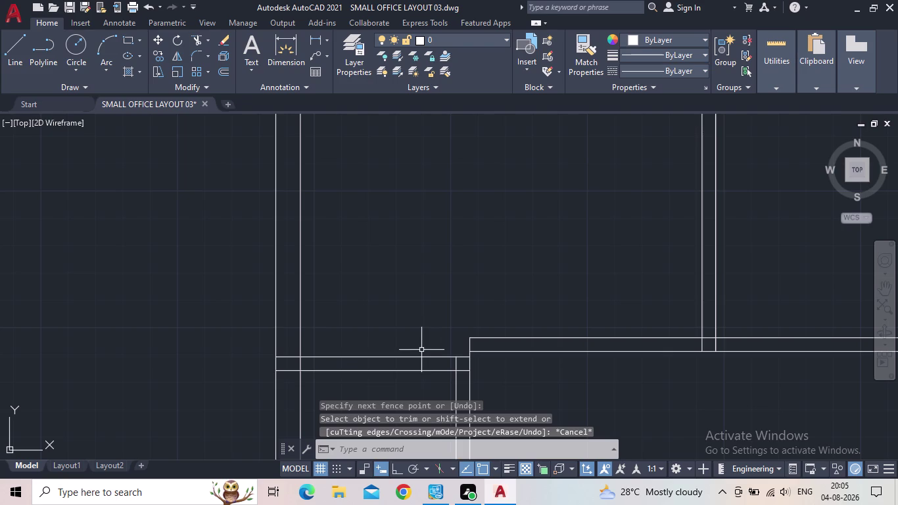
key(o)
key(Return)
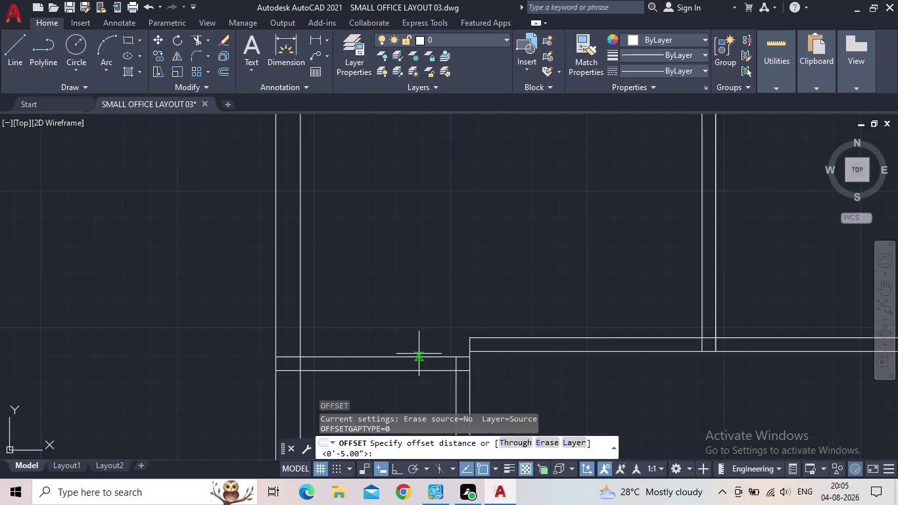
text(10')
key(Return)
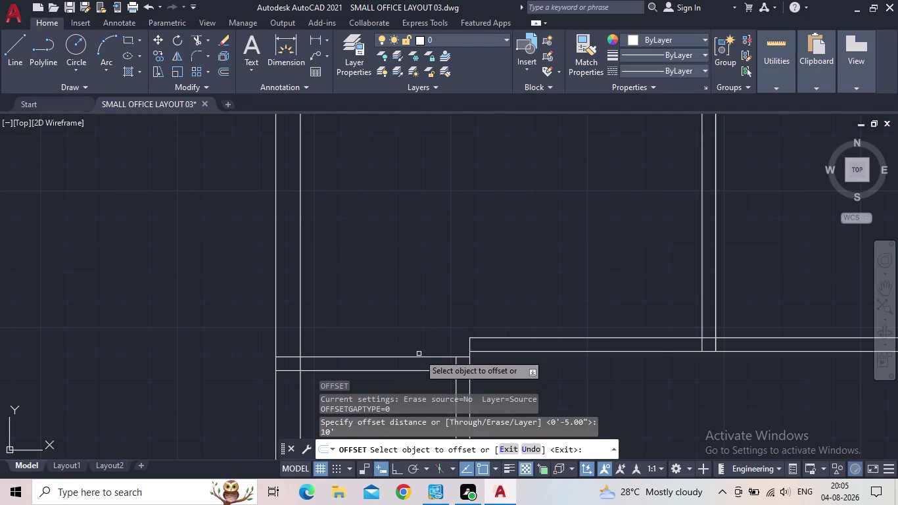
click(300, 249)
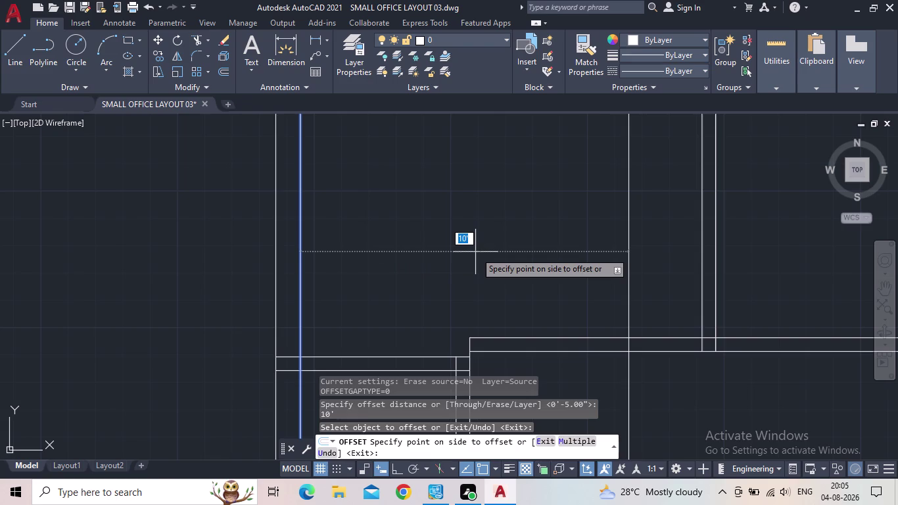
scroll(down, 3)
scroll(down, 3)
middle_drag(476, 252, 480, 314)
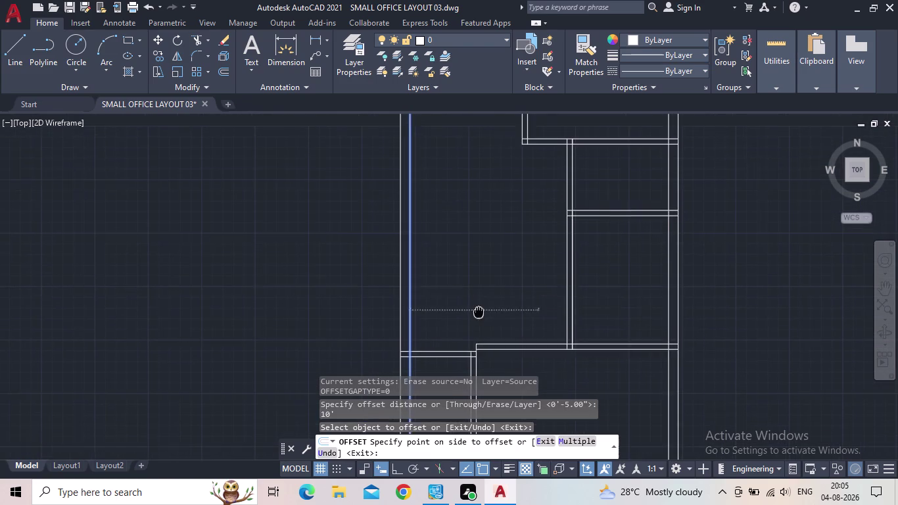
middle_drag(479, 314, 480, 321)
scroll(down, 3)
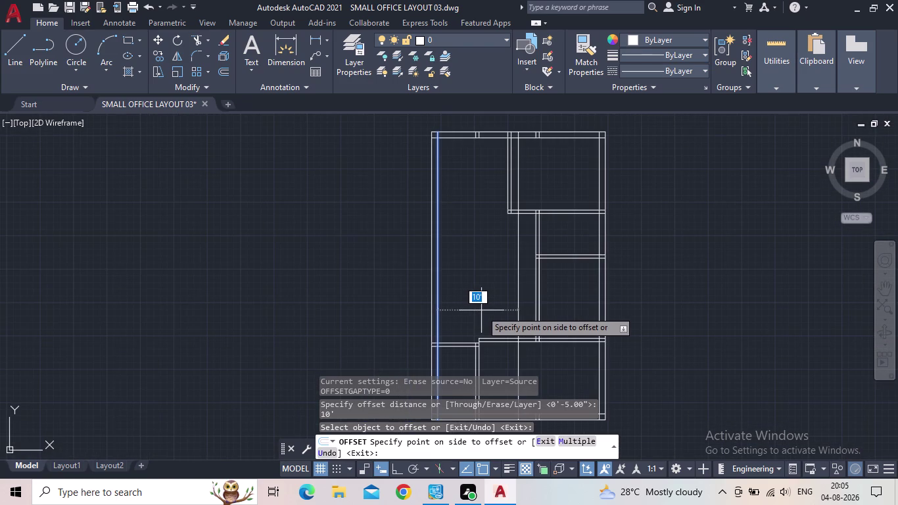
middle_drag(481, 310, 479, 328)
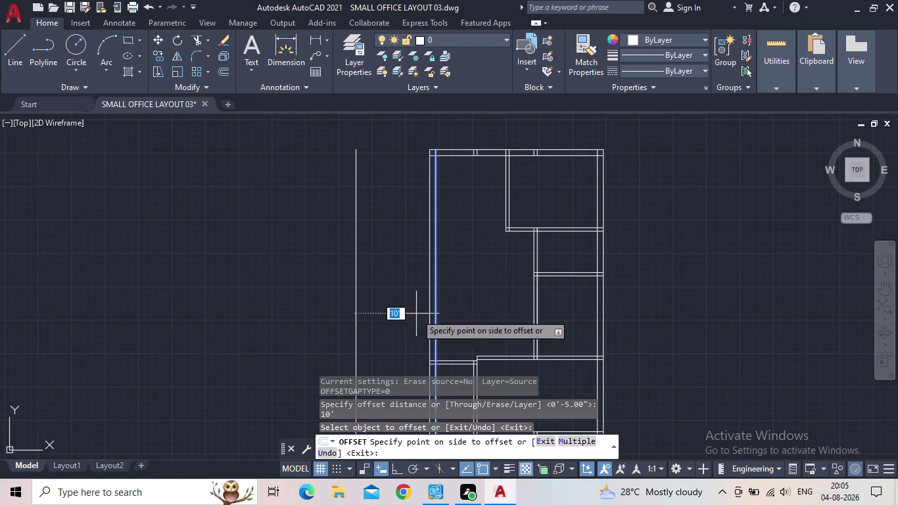
key(Escape)
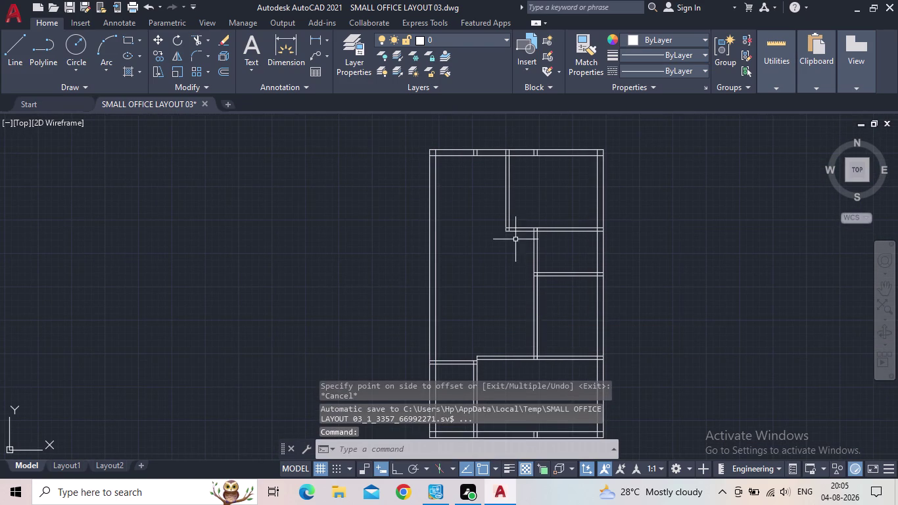
key(e)
Extend the interior vertical wall lines to their boundaries.
key(x)
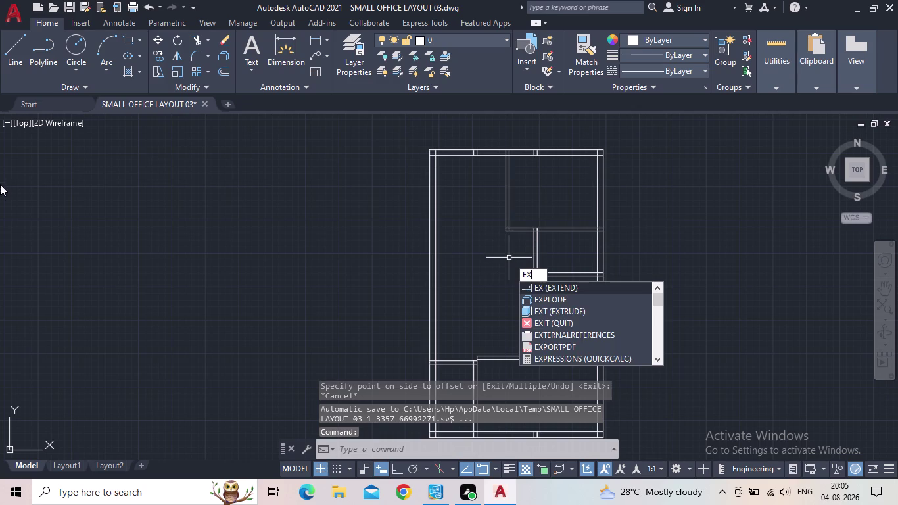
click(552, 284)
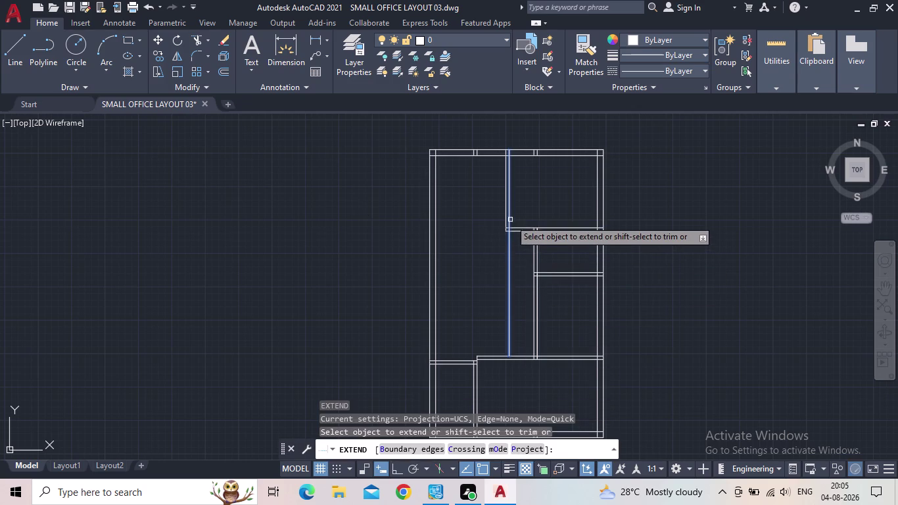
click(506, 217)
click(509, 218)
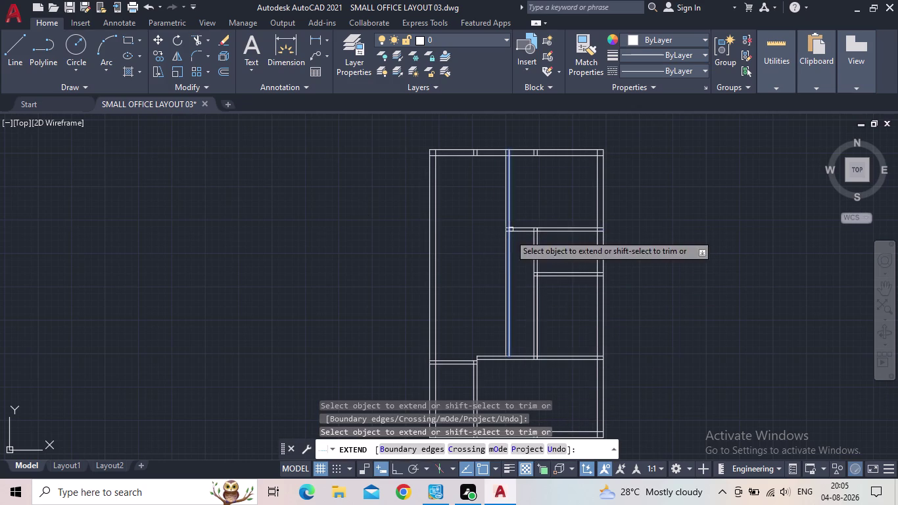
middle_drag(462, 266, 468, 333)
key(Escape)
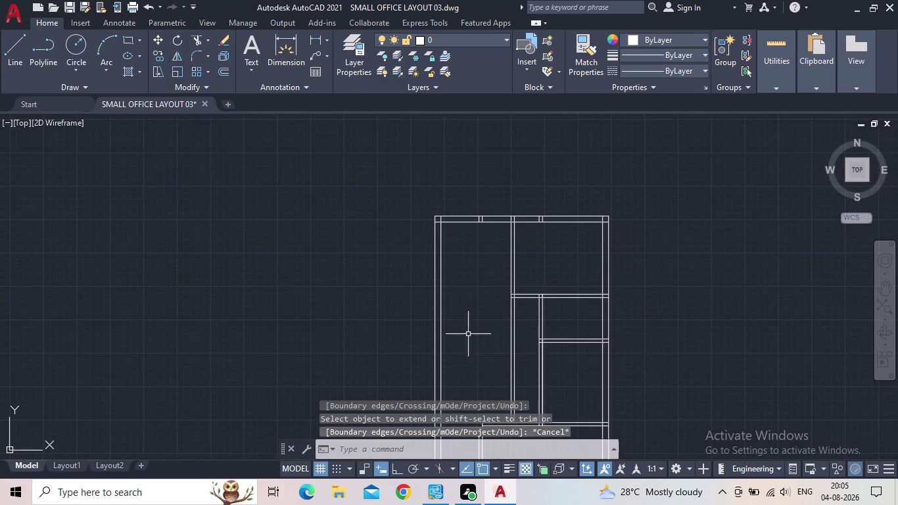
At the lower corner, fence-extend the wall lines across the corner gap.
middle_drag(492, 340, 525, 236)
scroll(down, 3)
scroll(up, 3)
scroll(up, 3)
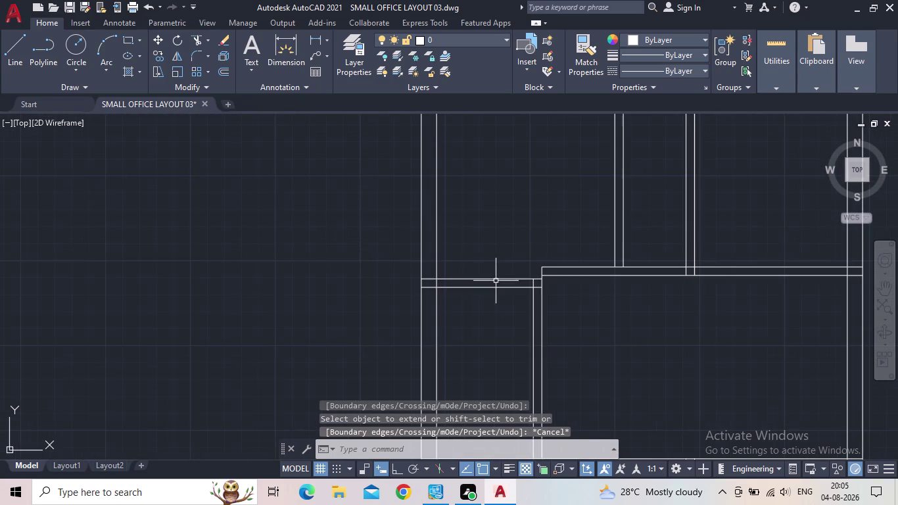
middle_drag(494, 254, 491, 302)
scroll(up, 3)
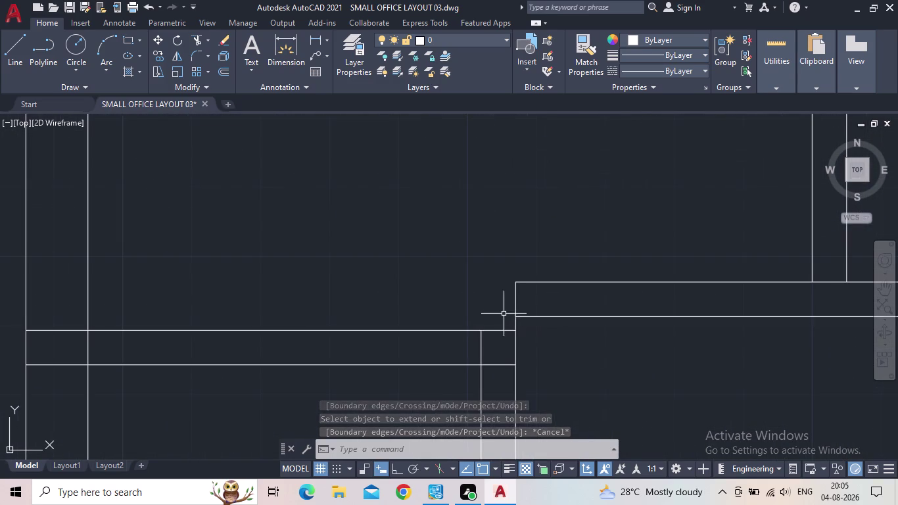
scroll(down, 3)
key(e)
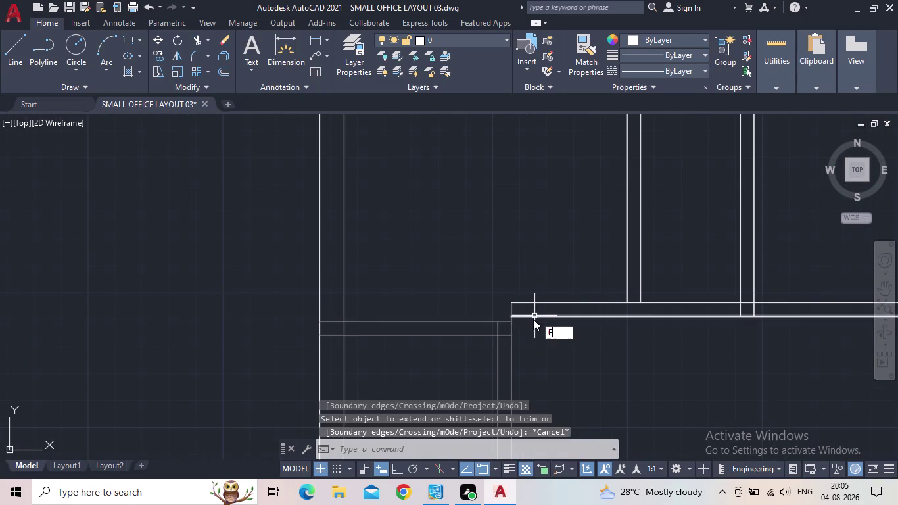
key(x)
key(space)
drag(653, 279, 592, 277)
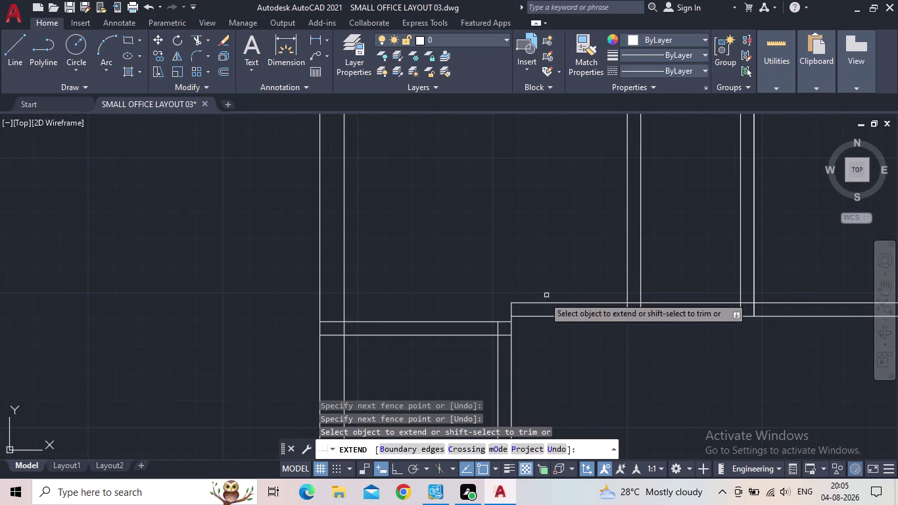
key(Escape)
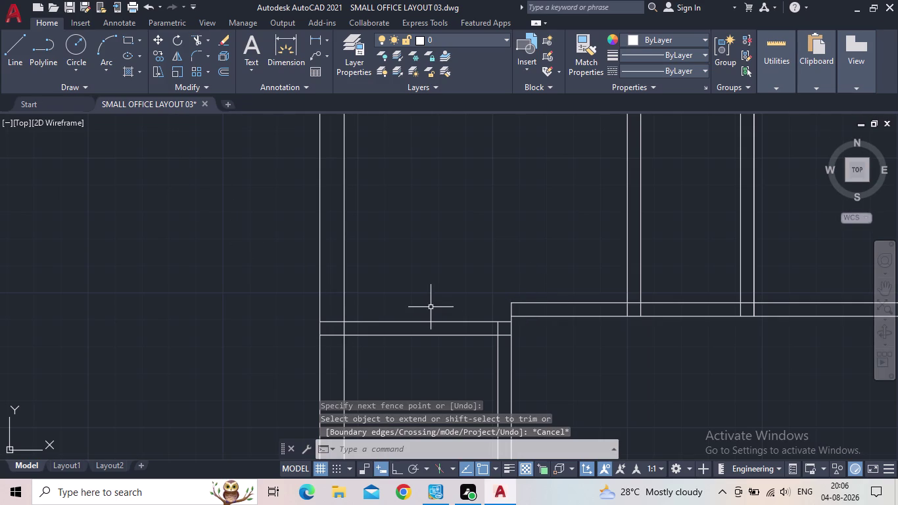
middle_drag(436, 306, 452, 343)
scroll(down, 3)
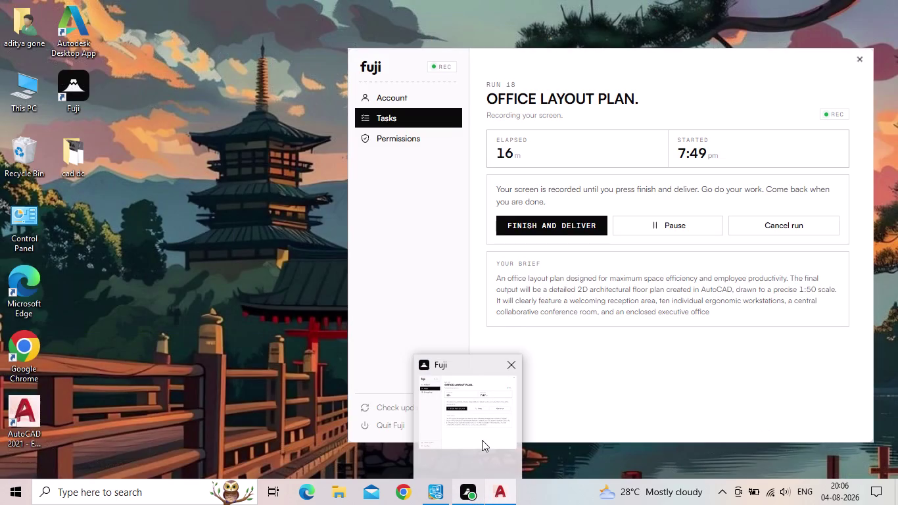
scroll(down, 3)
middle_drag(301, 307, 297, 331)
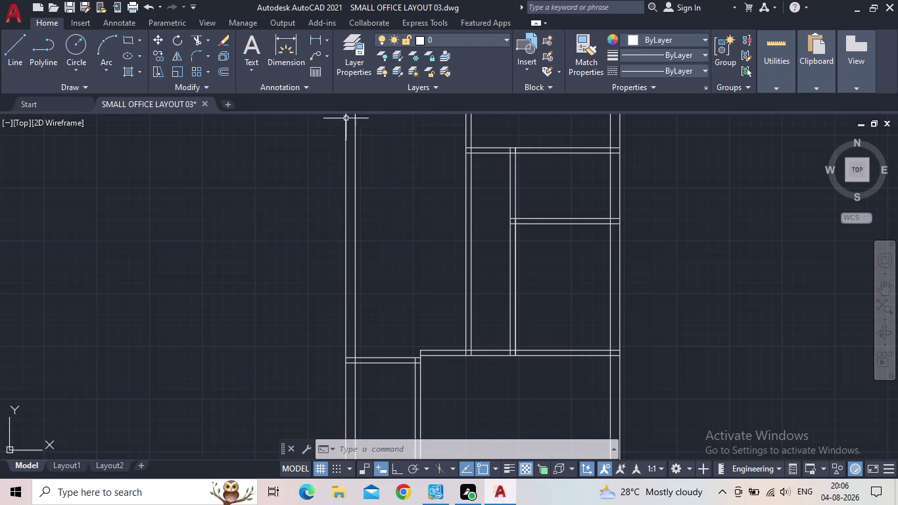
Survey the plan's wall junctions, selecting then deselecting a lower-right horizontal wall line.
scroll(down, 3)
middle_drag(383, 352, 383, 346)
scroll(up, 3)
scroll(up, 3)
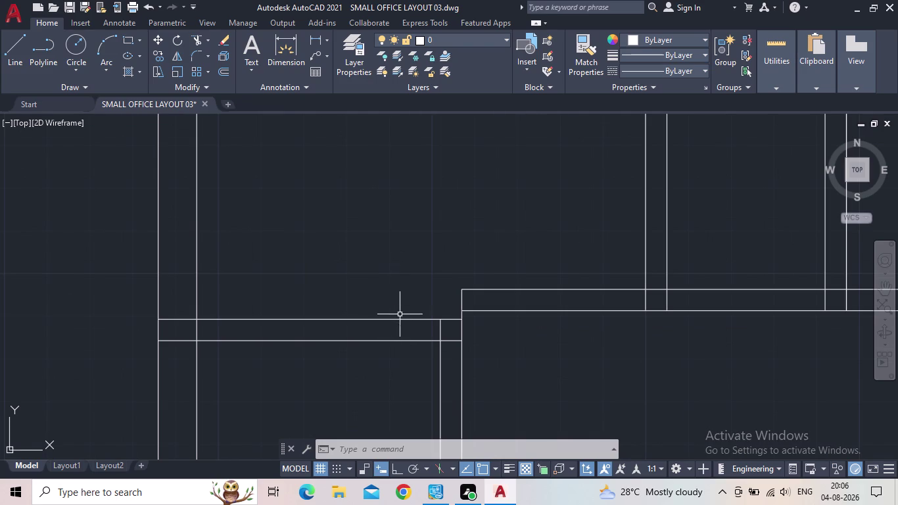
scroll(down, 3)
middle_drag(404, 313, 462, 315)
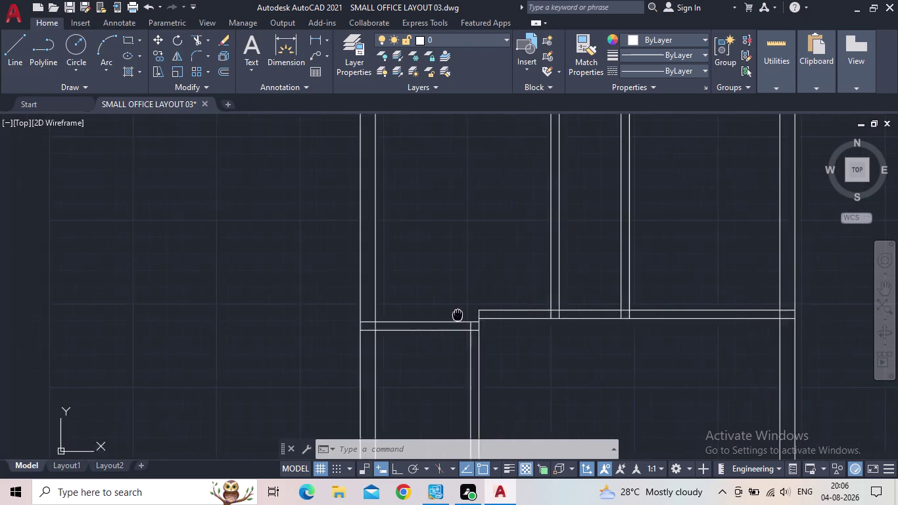
middle_drag(463, 315, 474, 314)
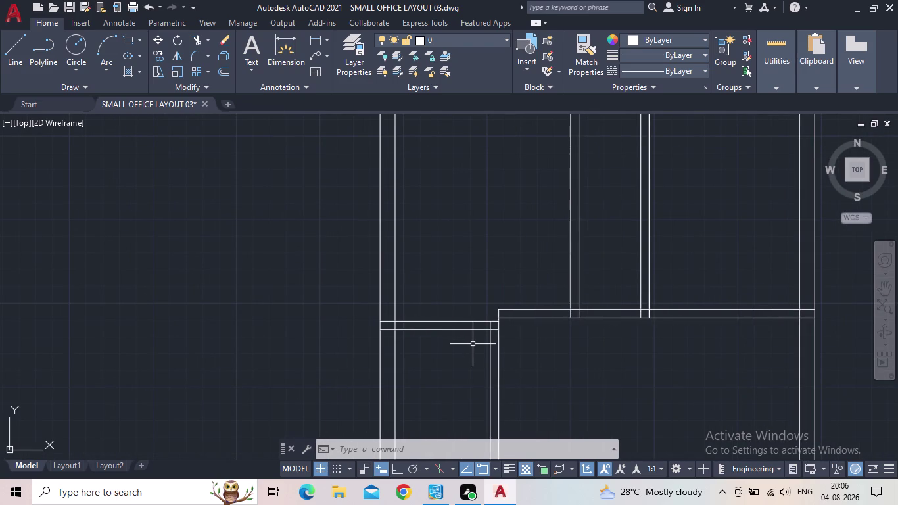
scroll(down, 3)
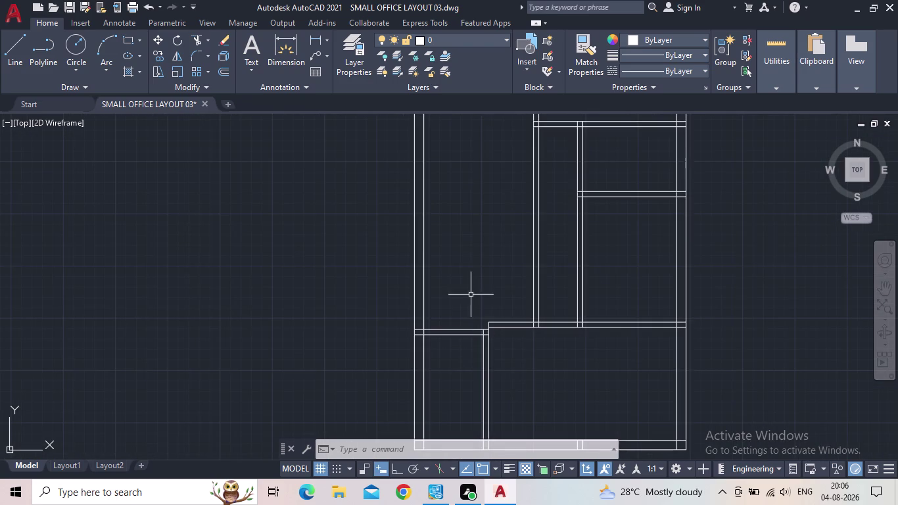
middle_drag(471, 274, 506, 386)
scroll(down, 3)
middle_drag(505, 385, 514, 334)
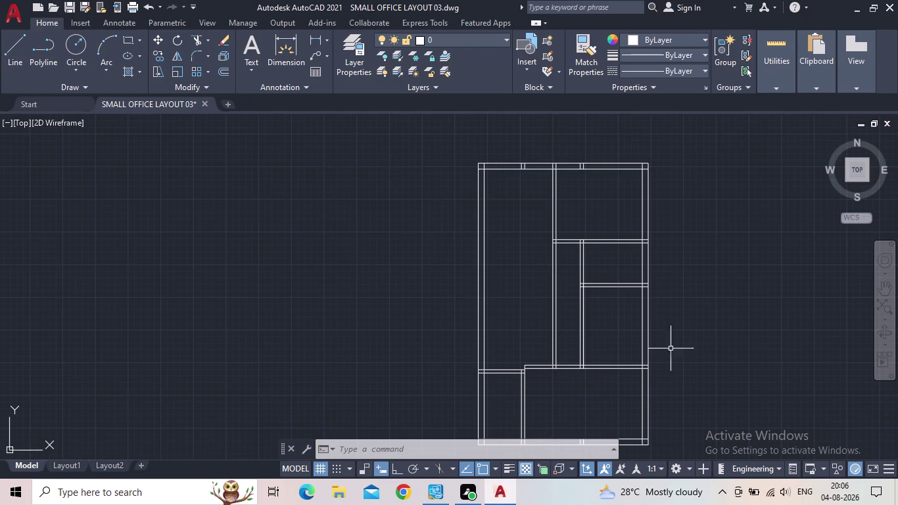
scroll(up, 3)
middle_drag(529, 343, 533, 328)
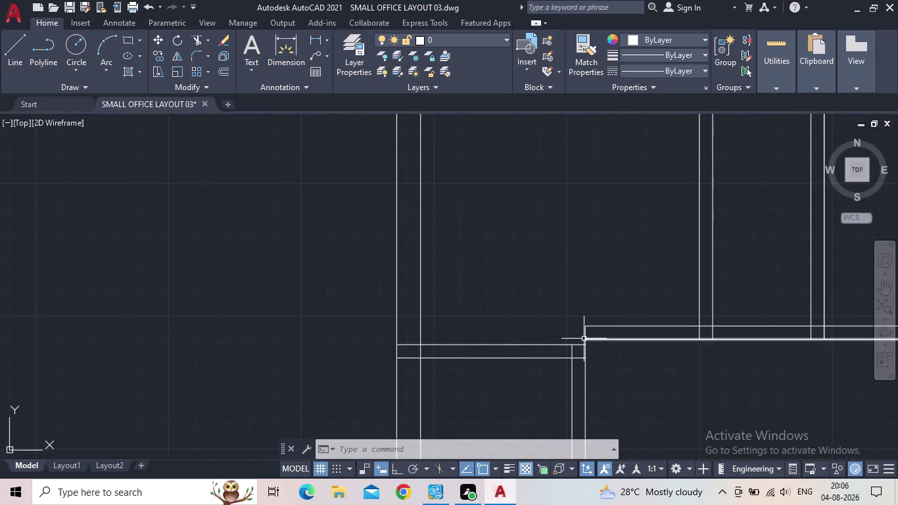
click(584, 338)
key(Escape)
Pan the view over to the left wall of the floor plan.
scroll(down, 3)
middle_drag(531, 286, 519, 338)
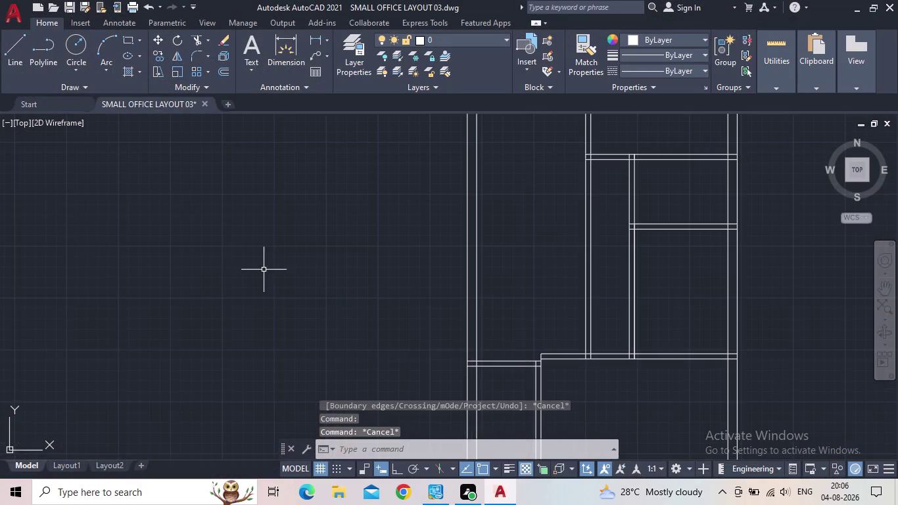
middle_drag(304, 289, 204, 290)
scroll(down, 3)
middle_click(208, 288)
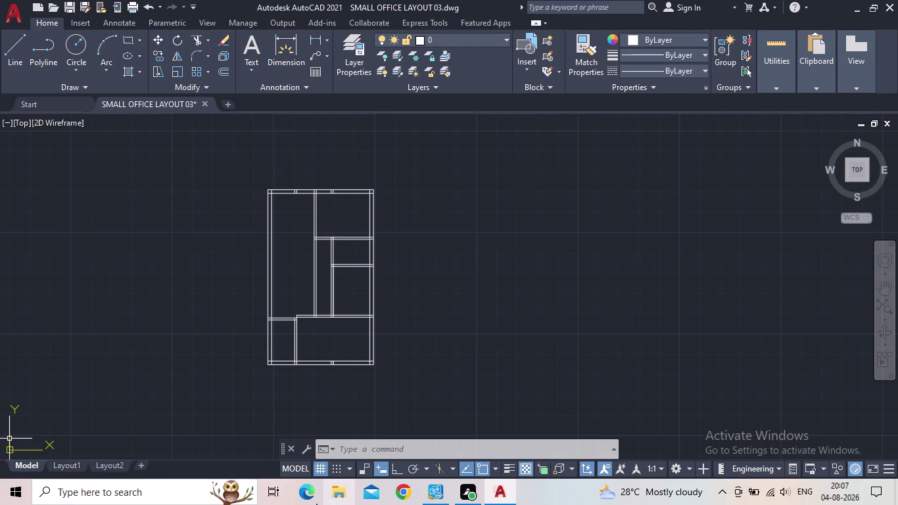
scroll(up, 3)
middle_drag(290, 261, 349, 324)
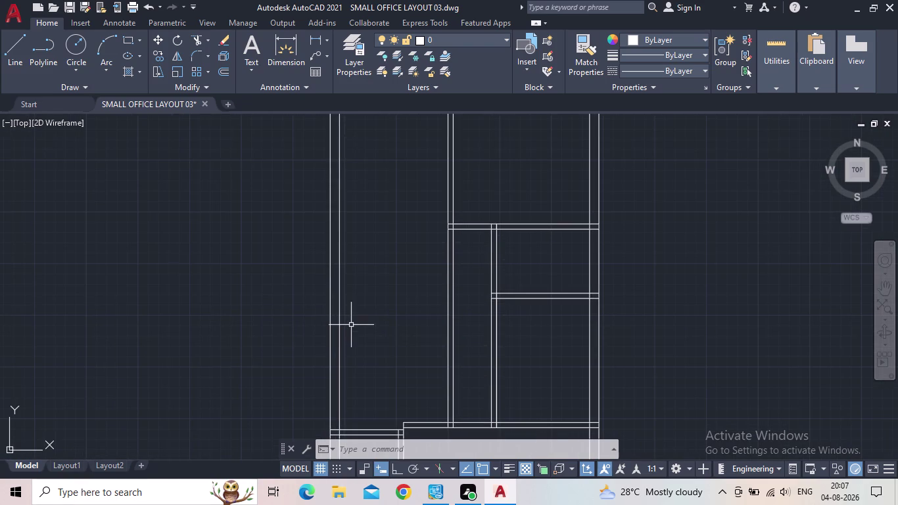
middle_drag(396, 347, 416, 315)
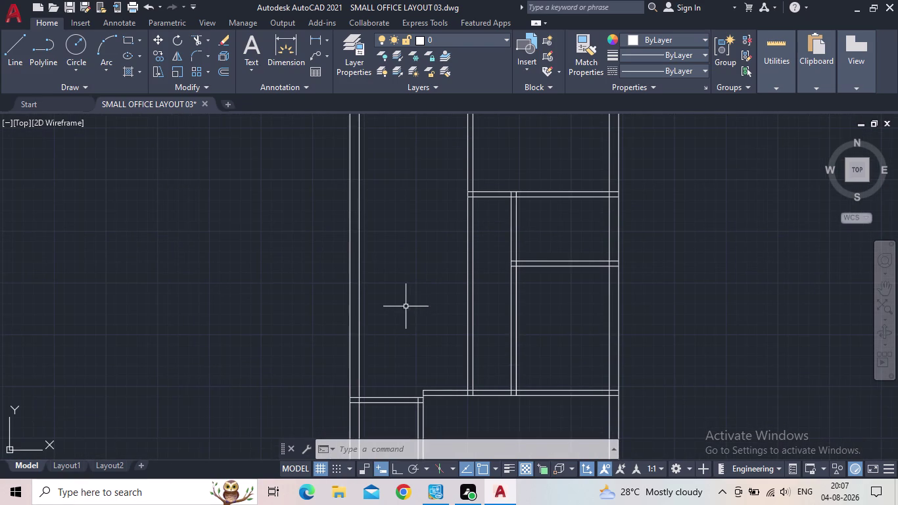
scroll(down, 3)
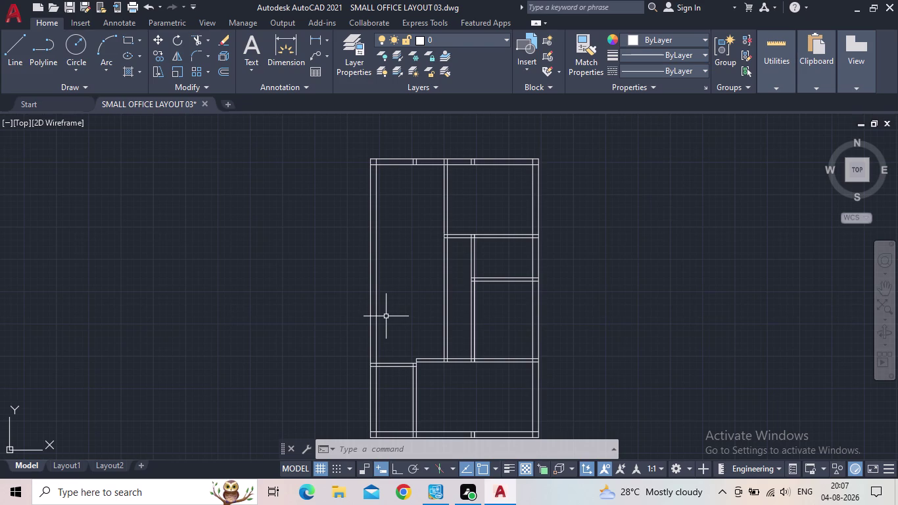
Try an 8'9" offset on the left inner wall line, then cancel it.
key(o)
key(Return)
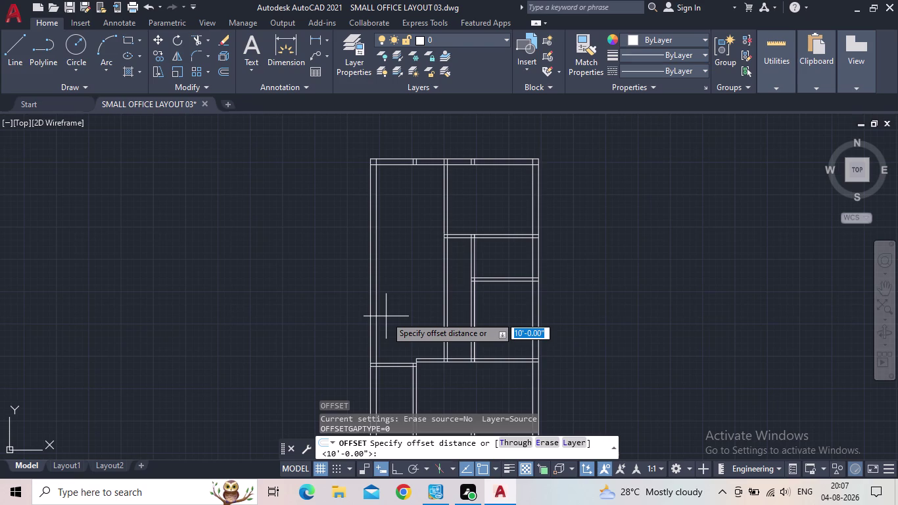
text(8')
text(9)
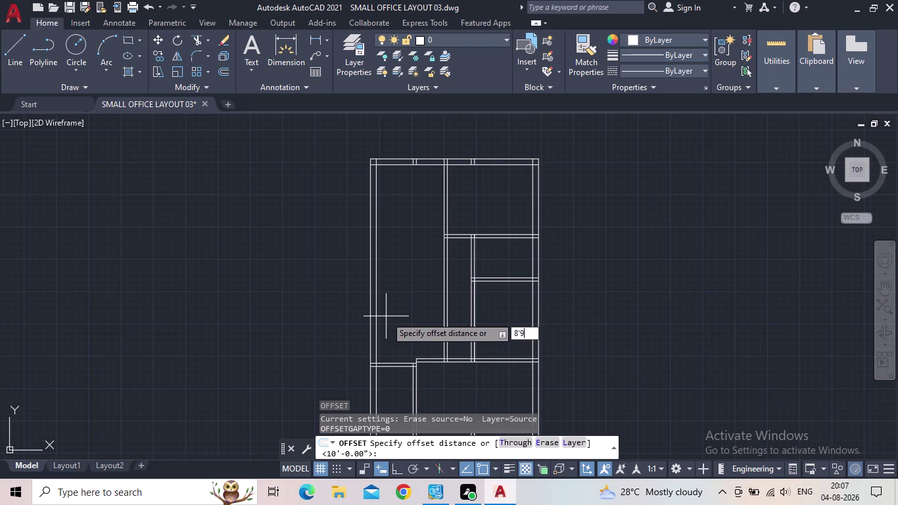
text(")
key(Return)
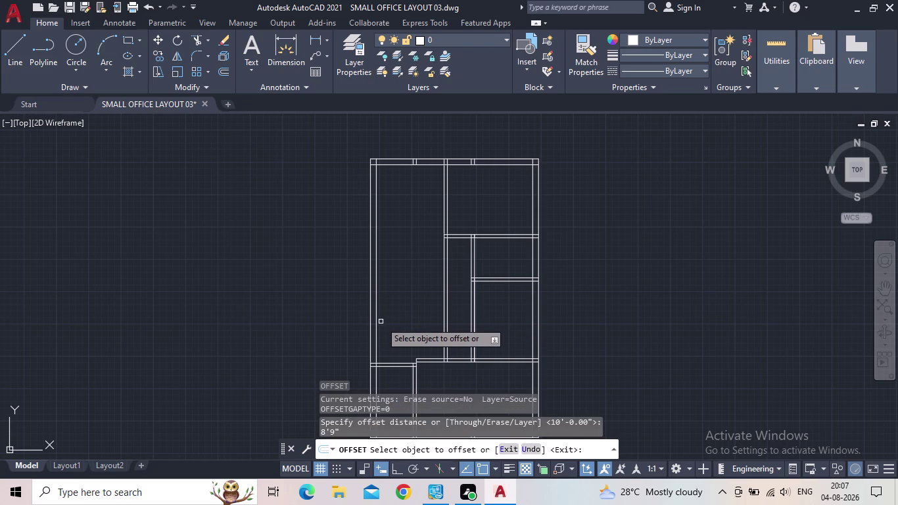
click(375, 325)
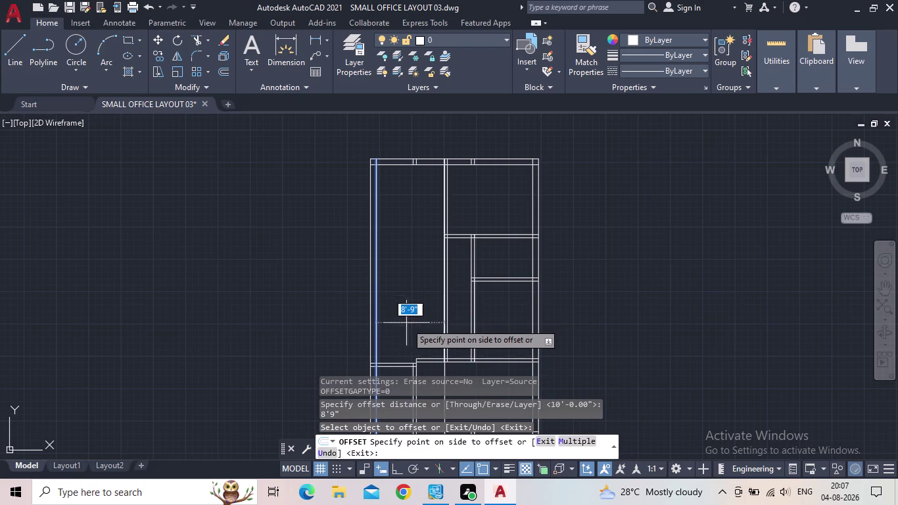
key(Escape)
Offset the lower horizontal wall line 10' to its upper side.
middle_drag(424, 341, 427, 324)
scroll(up, 3)
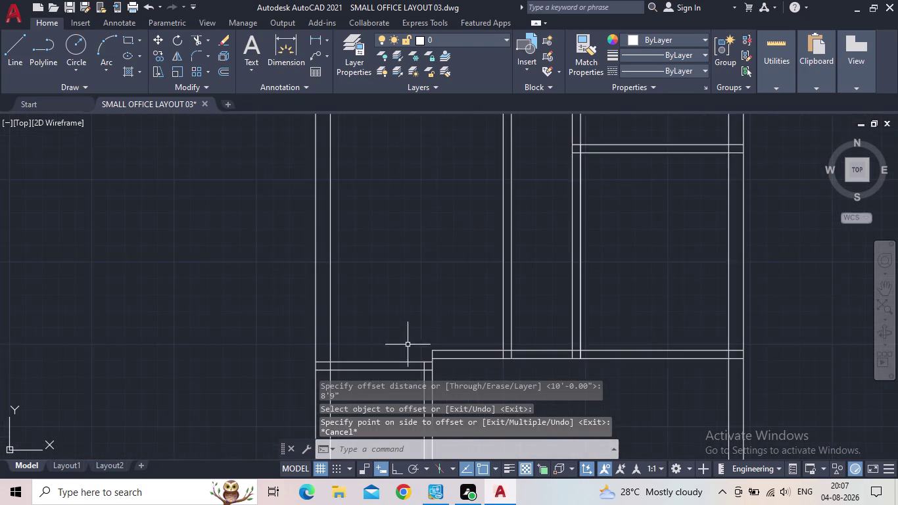
scroll(up, 3)
middle_drag(437, 357, 484, 324)
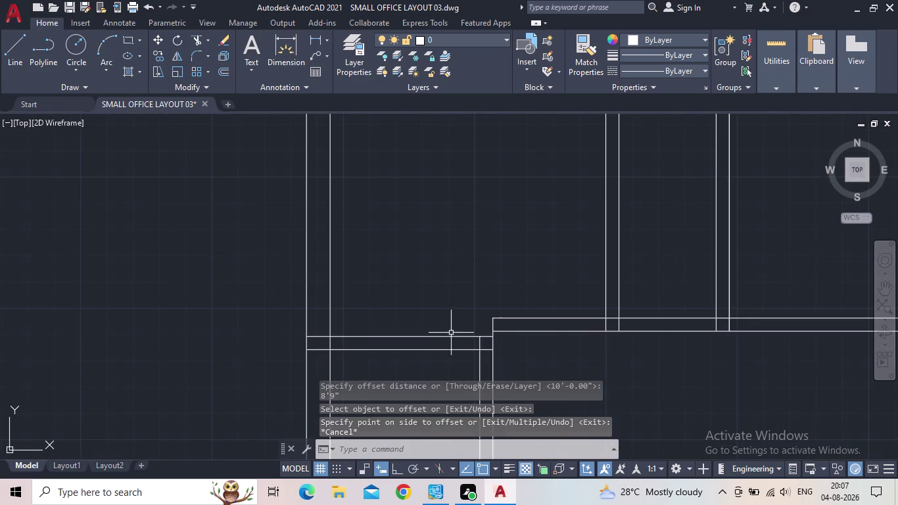
key(o)
key(Return)
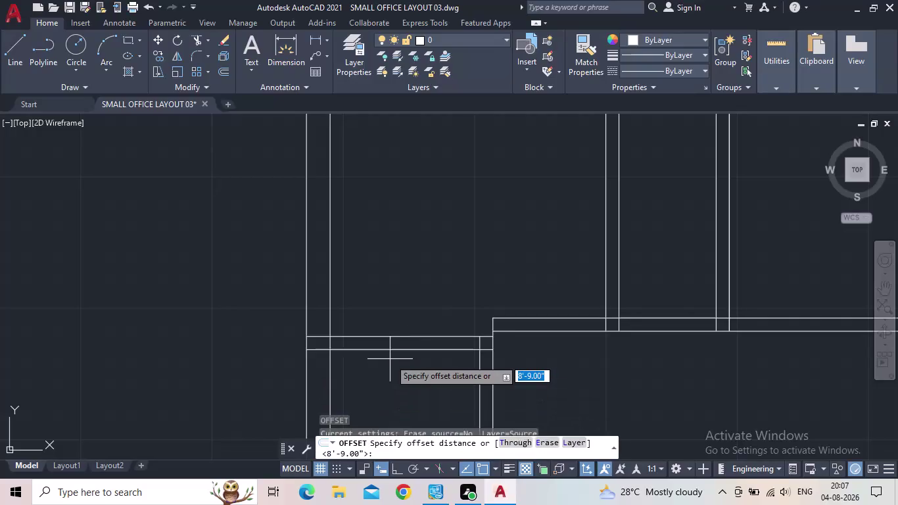
text(10)
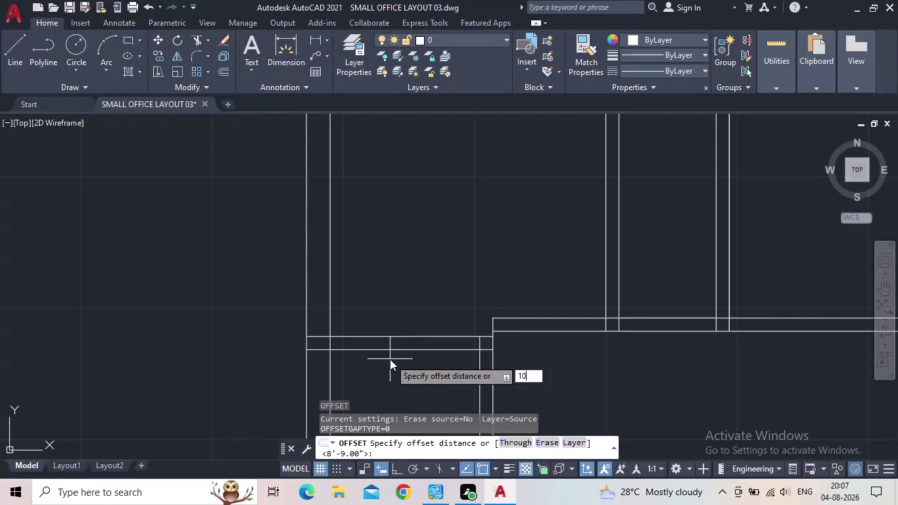
text(')
key(Return)
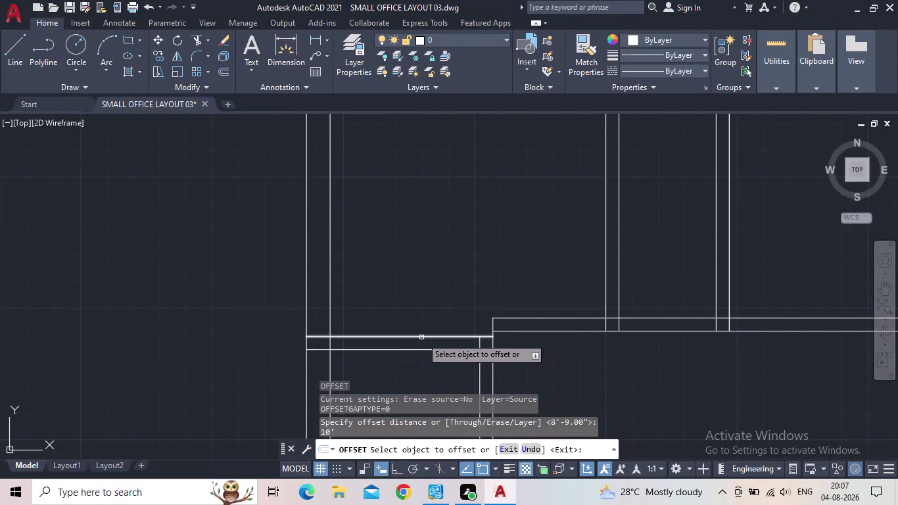
click(421, 338)
click(437, 252)
scroll(down, 3)
middle_drag(434, 264, 441, 398)
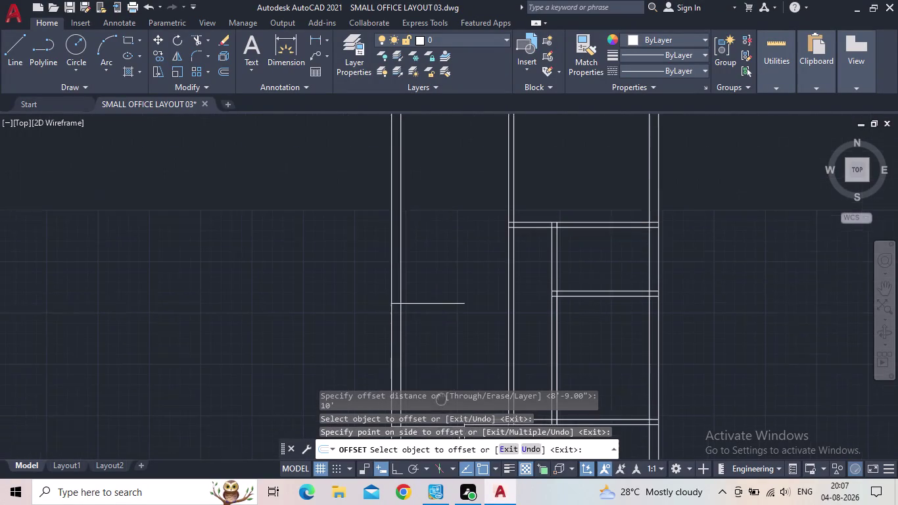
middle_drag(441, 398, 441, 410)
key(Escape)
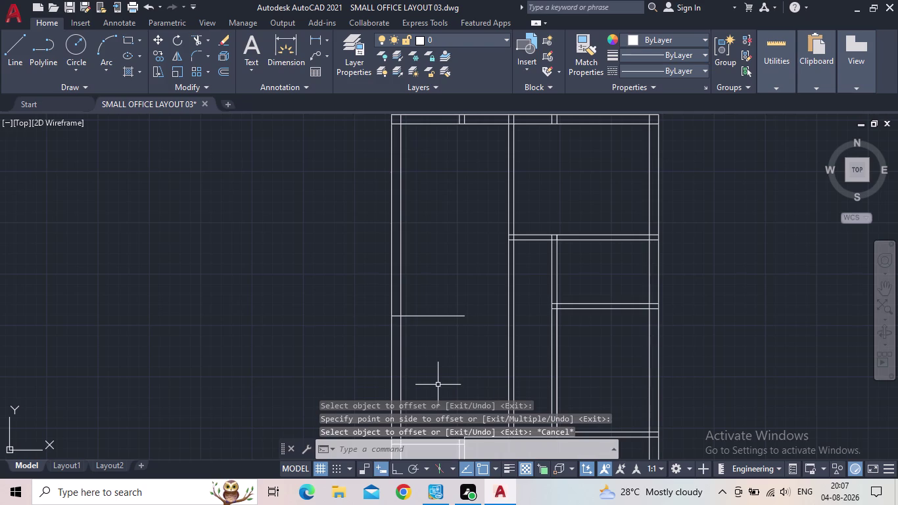
Extend the new 10' line to meet the central wall.
key(e)
key(x)
key(space)
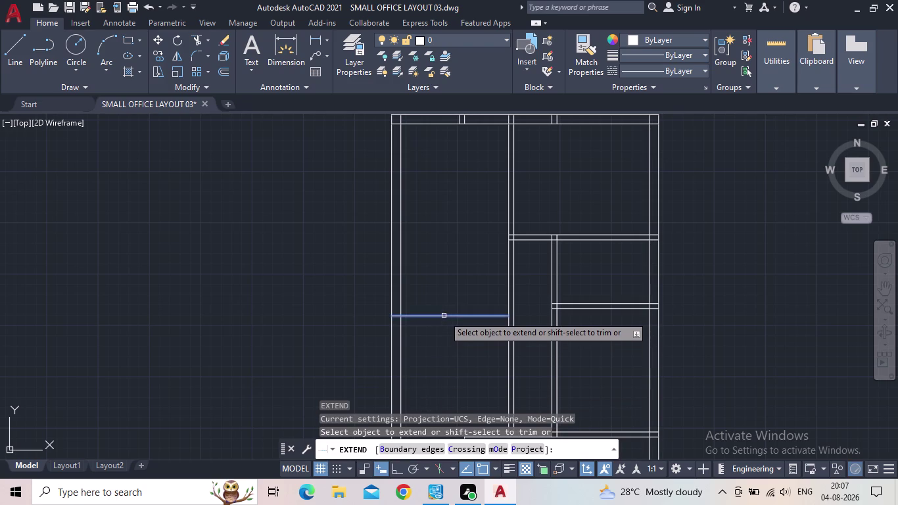
click(444, 315)
click(476, 315)
key(Escape)
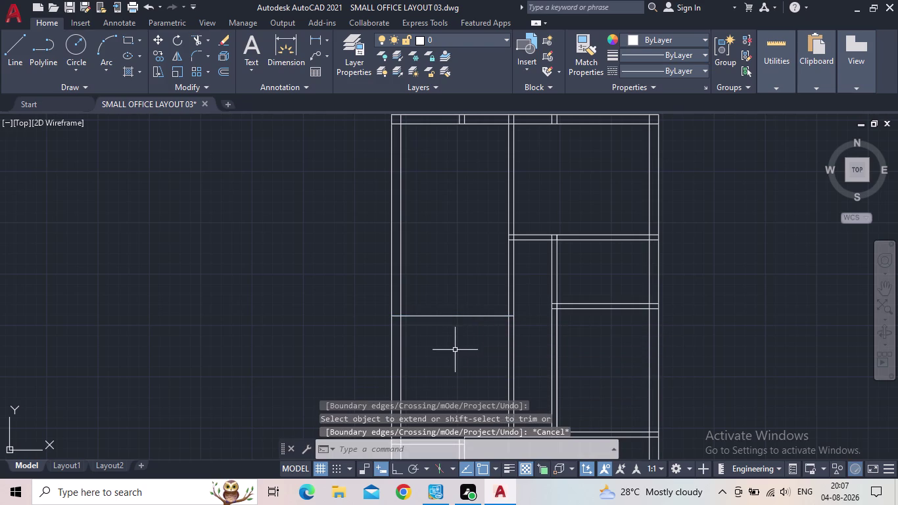
Offset the extended line 5" upward to make a double-line wall.
key(o)
key(Return)
text(5)
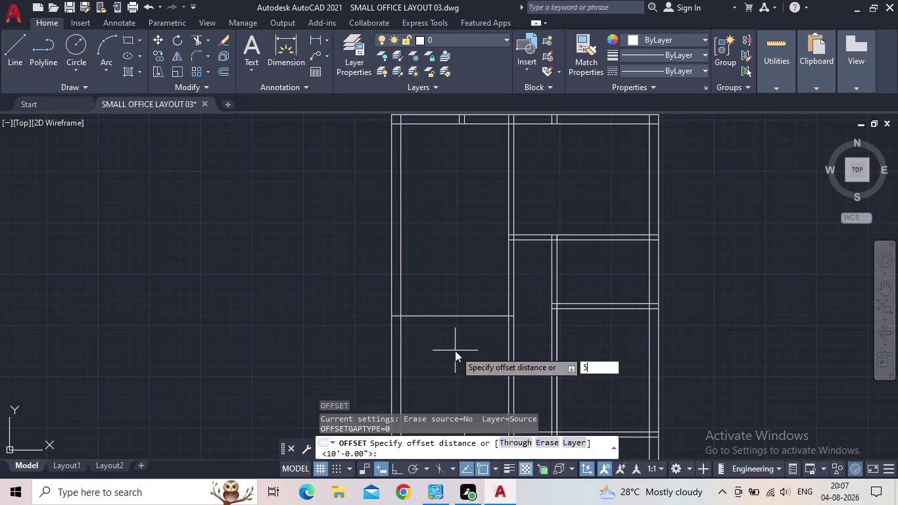
text(")
key(Return)
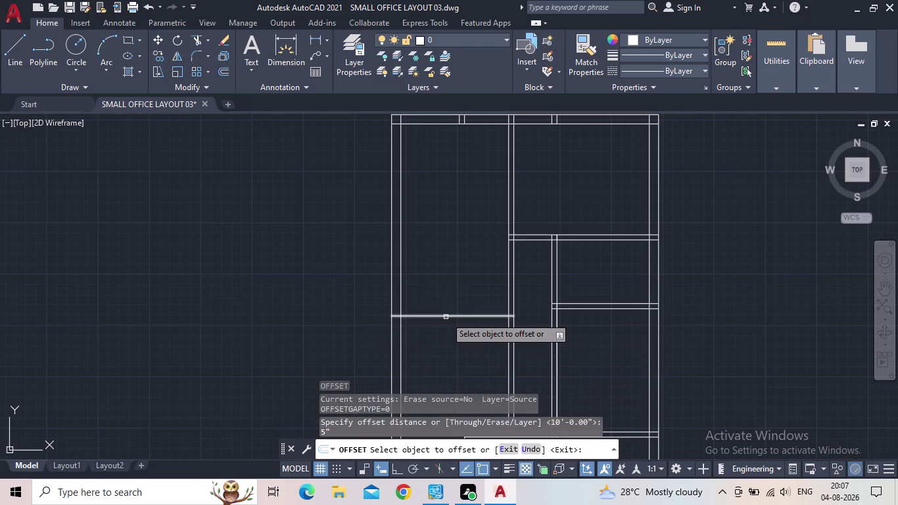
click(446, 317)
click(443, 292)
key(Escape)
Pan to the corridor wall and start, then cancel, another offset.
scroll(down, 3)
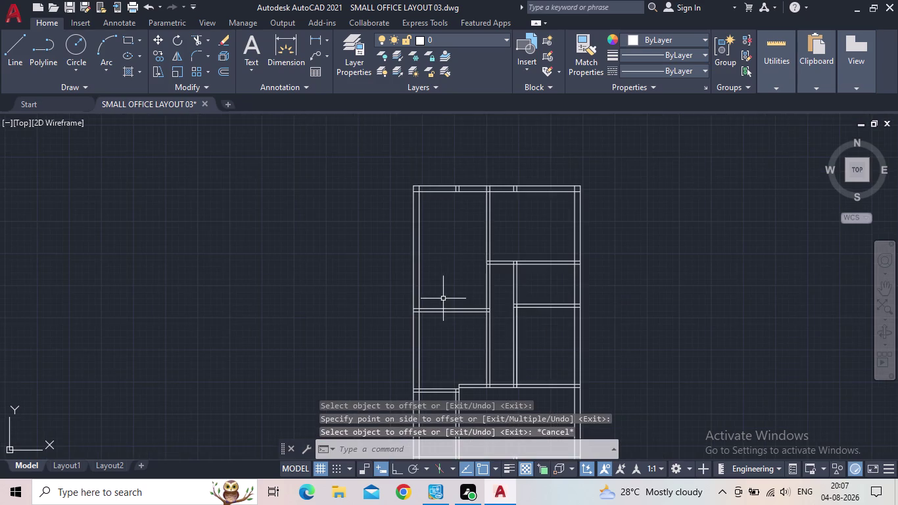
middle_drag(442, 300, 446, 366)
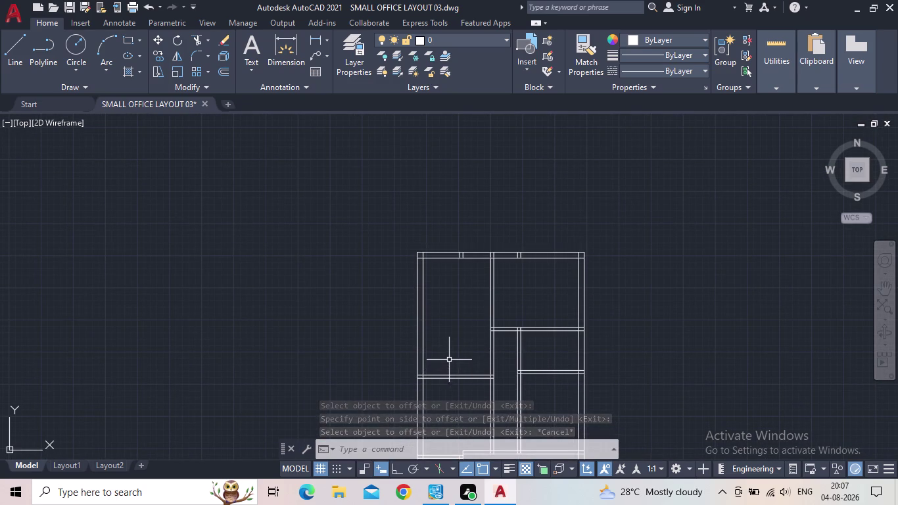
middle_drag(519, 366, 561, 332)
scroll(up, 3)
scroll(up, 3)
middle_drag(560, 349, 545, 350)
key(o)
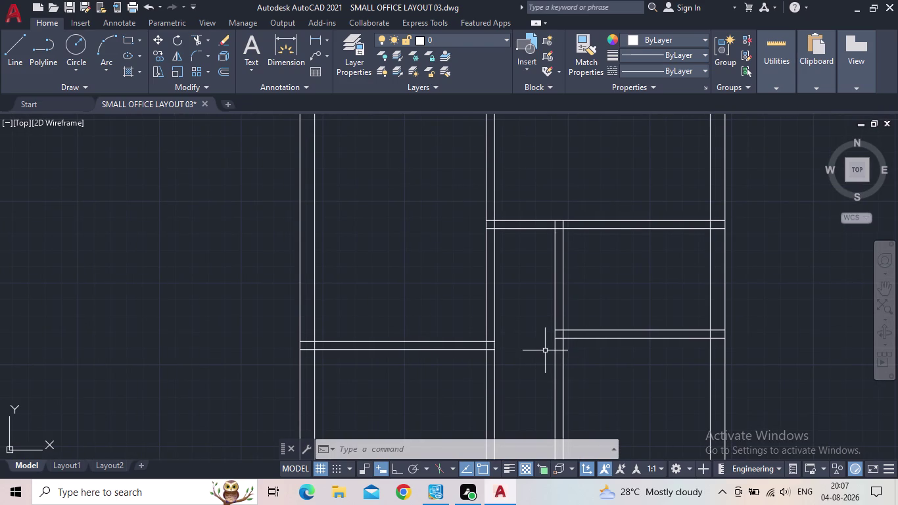
key(Return)
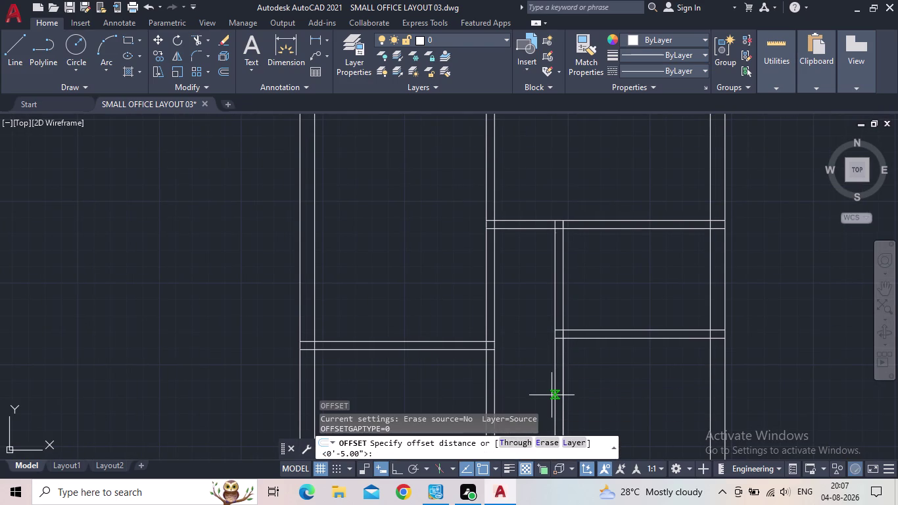
key(Escape)
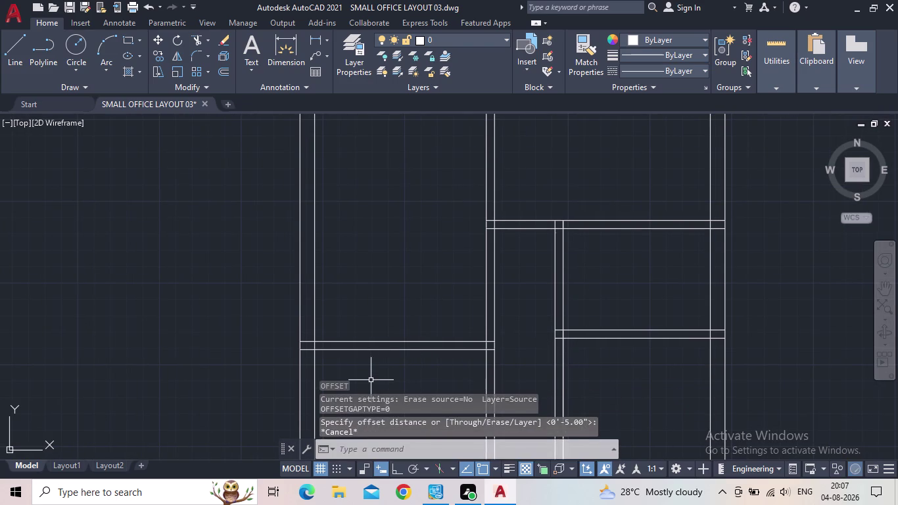
Bring the whole plan back into view and save the drawing.
scroll(down, 3)
middle_drag(380, 387, 452, 376)
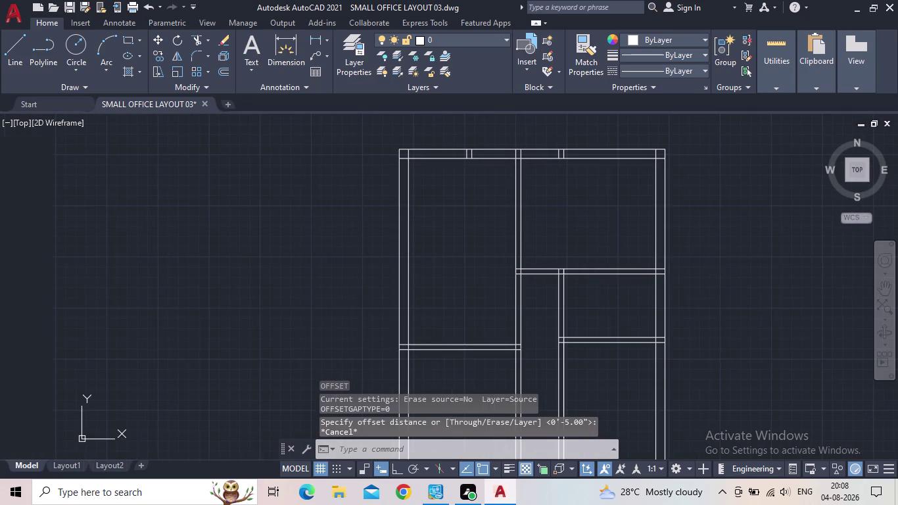
scroll(down, 3)
middle_drag(429, 357, 435, 334)
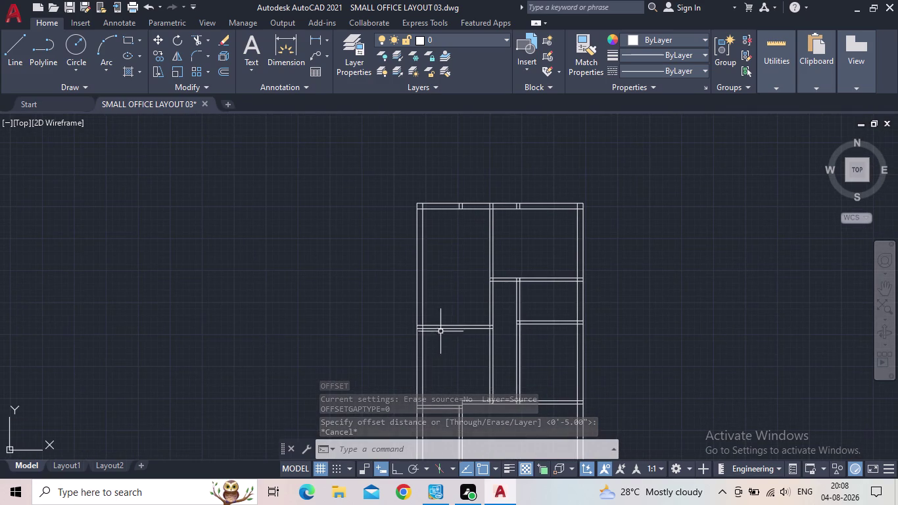
scroll(down, 3)
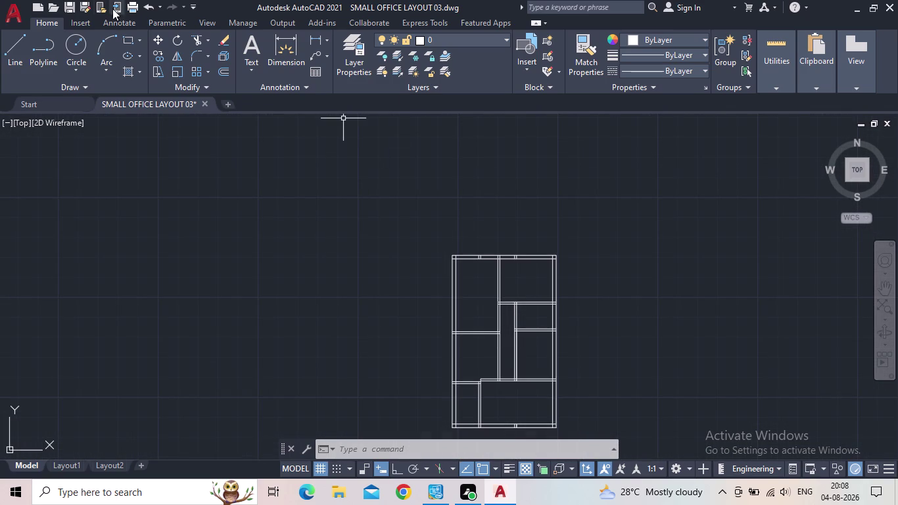
click(74, 5)
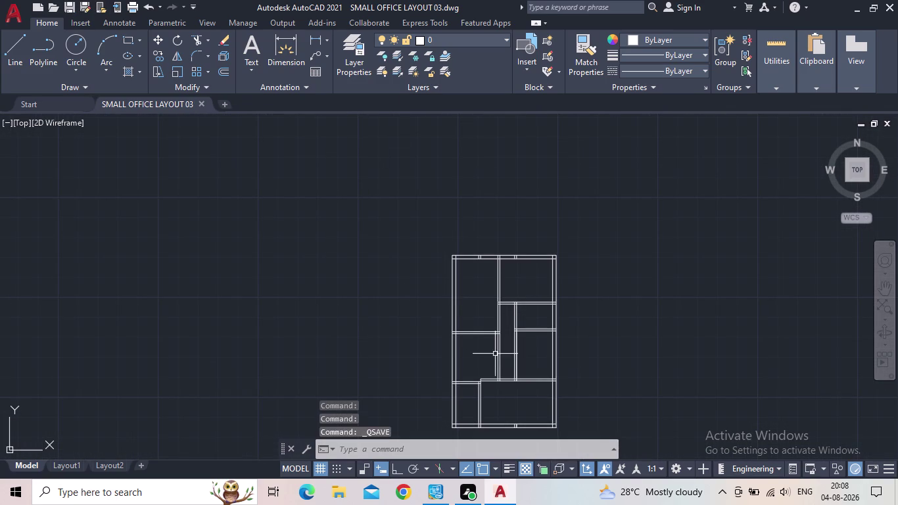
Select the two lower-left corridor wall lines and start a move, then abandon it.
scroll(up, 3)
middle_drag(495, 392, 521, 357)
scroll(up, 3)
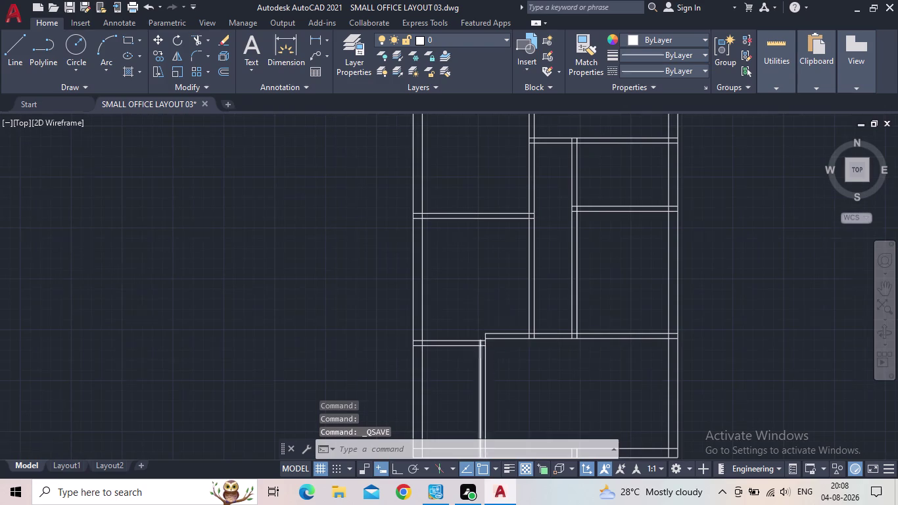
scroll(down, 3)
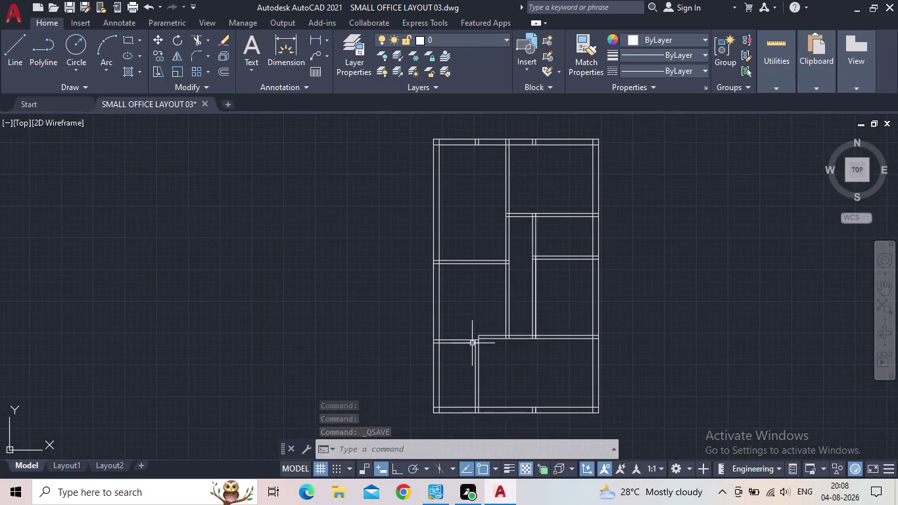
scroll(up, 3)
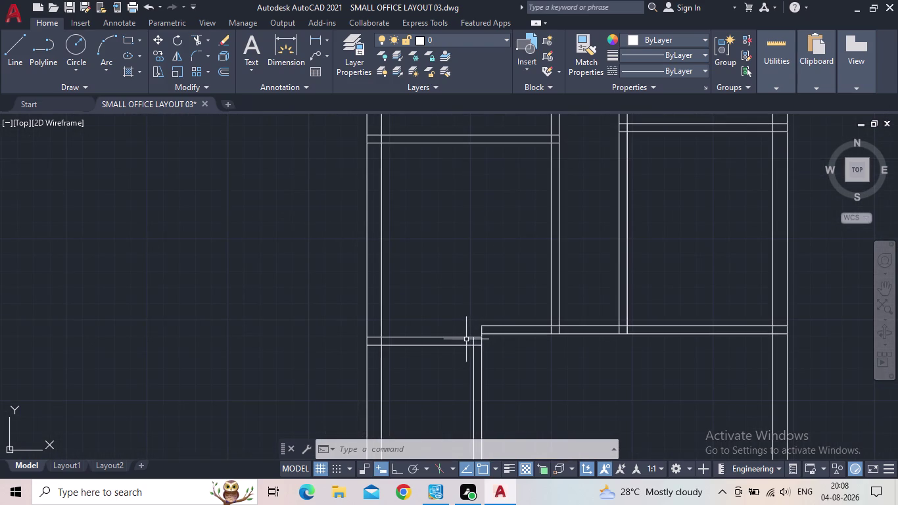
scroll(up, 3)
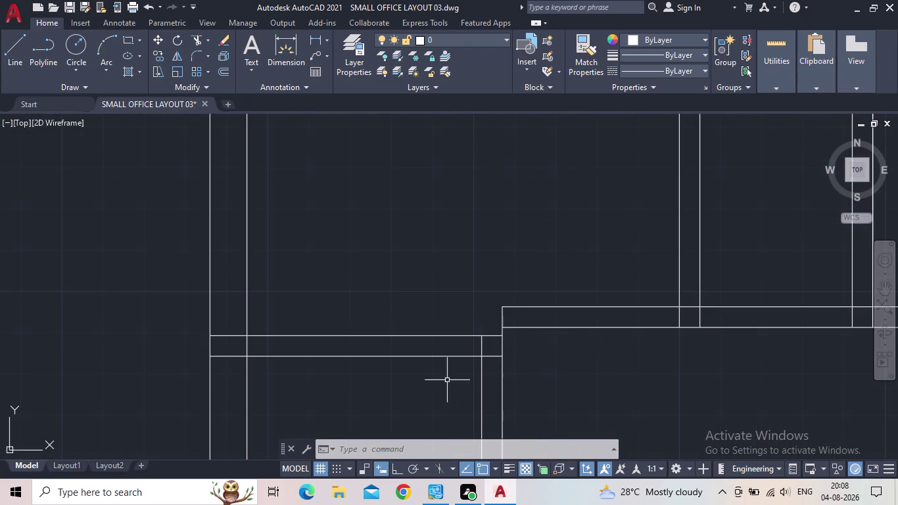
click(428, 376)
click(398, 321)
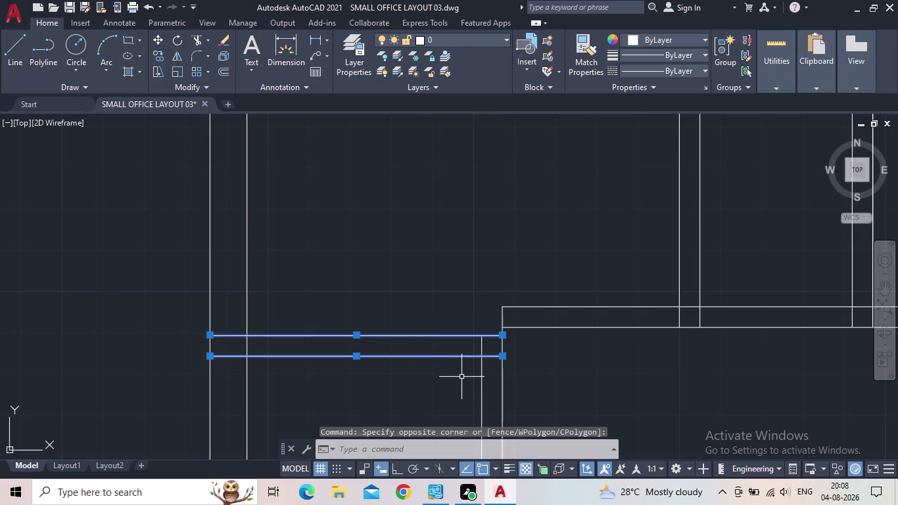
key(m)
key(space)
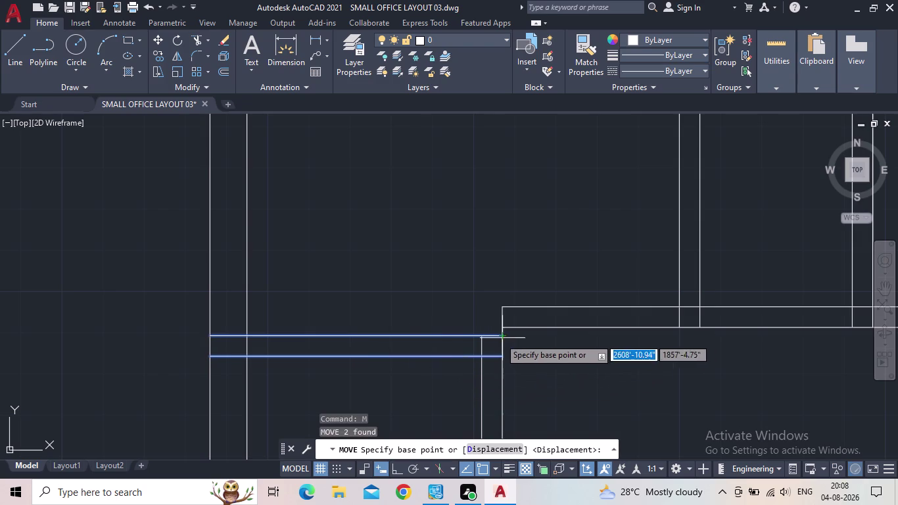
click(498, 338)
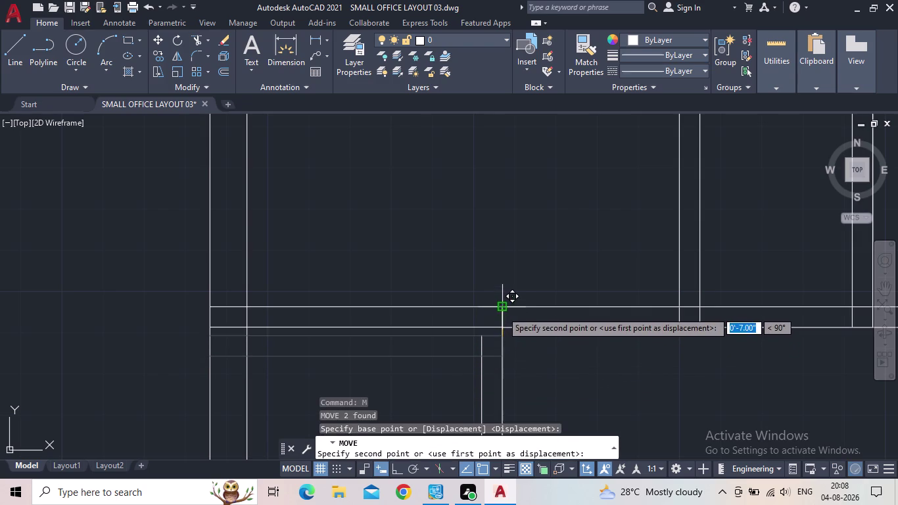
click(501, 311)
key(Escape)
Extend the two short inner vertical wall lines up to the horizontal wall with EX.
key(e)
key(x)
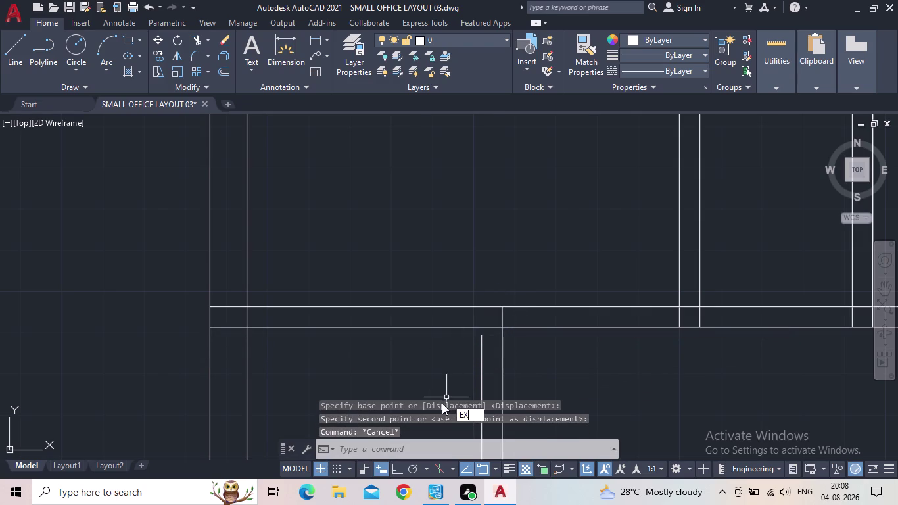
key(space)
click(481, 380)
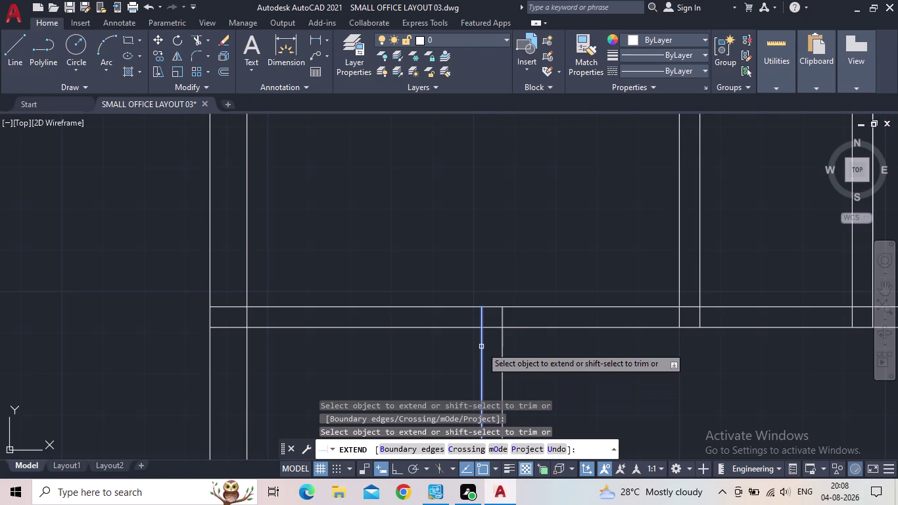
click(481, 346)
scroll(down, 3)
middle_drag(617, 379, 606, 380)
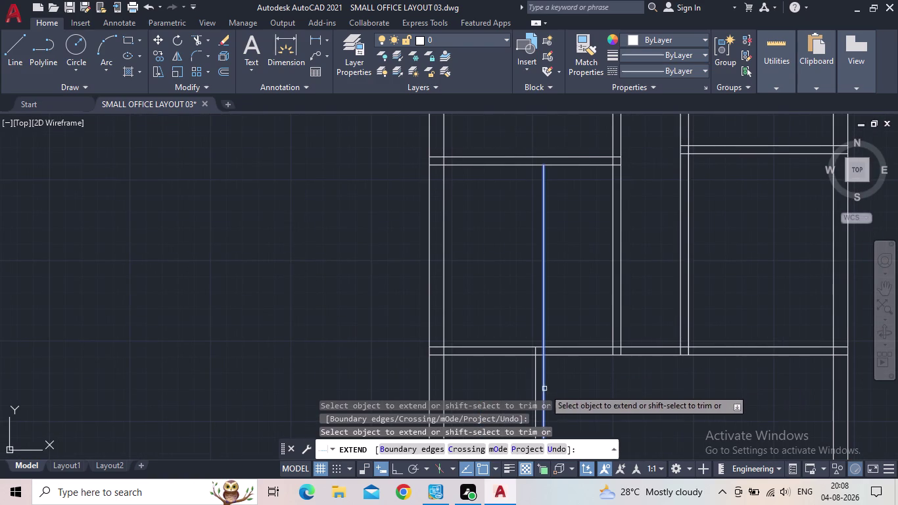
key(Escape)
Save the floor plan and pan around to review its lower rooms.
click(72, 8)
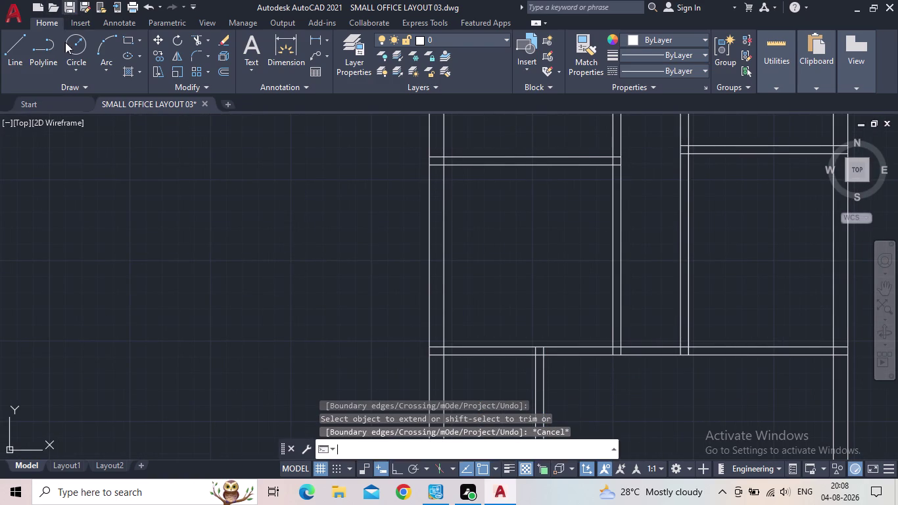
scroll(down, 3)
scroll(down, 3)
scroll(up, 3)
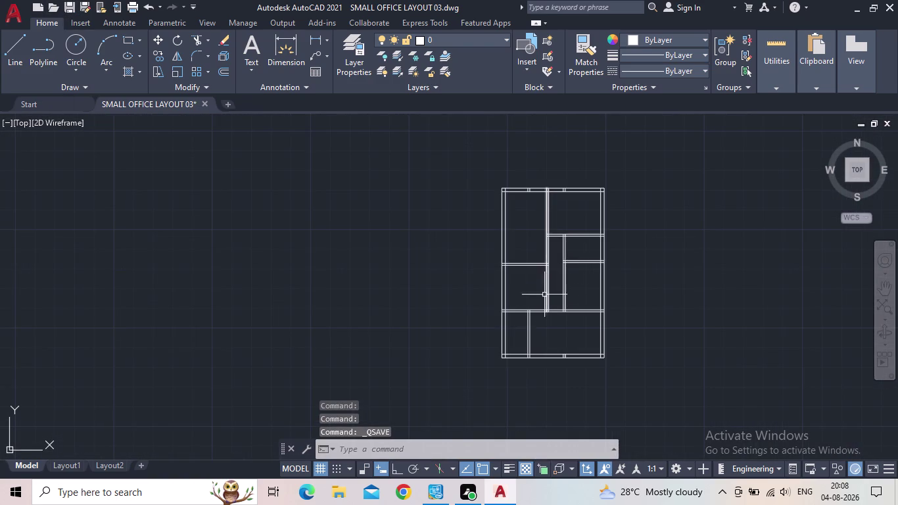
scroll(up, 3)
middle_drag(541, 313, 584, 298)
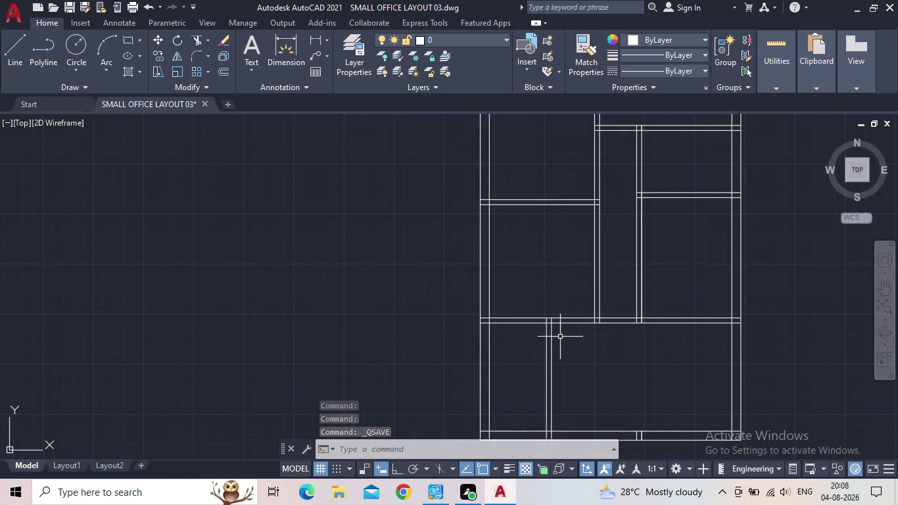
middle_drag(549, 377, 573, 316)
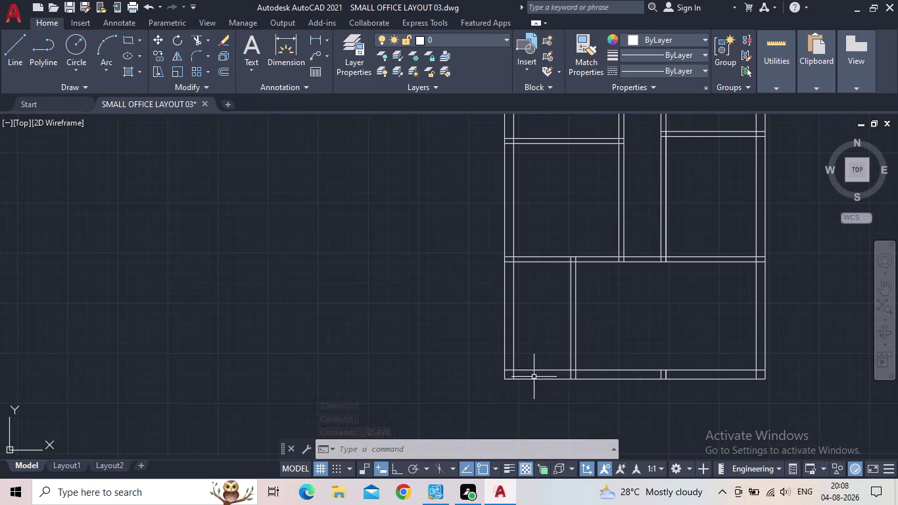
scroll(down, 3)
scroll(down, 3)
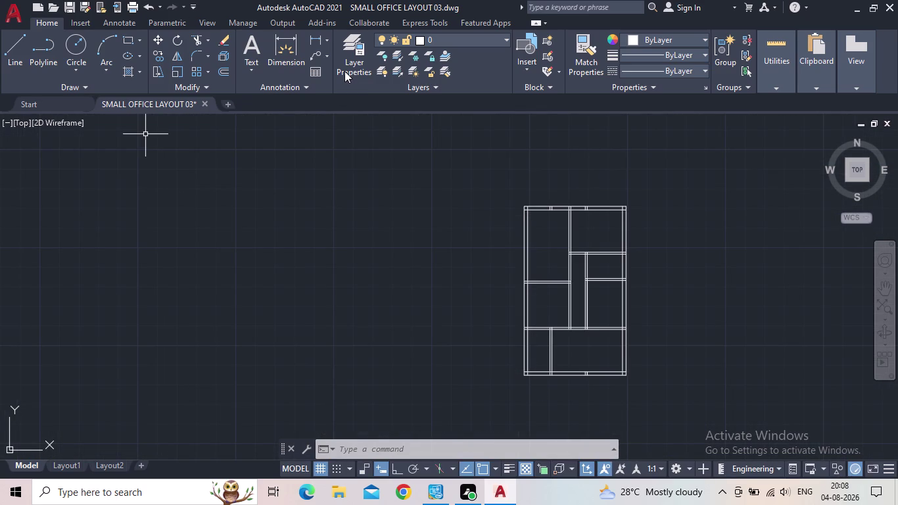
click(344, 71)
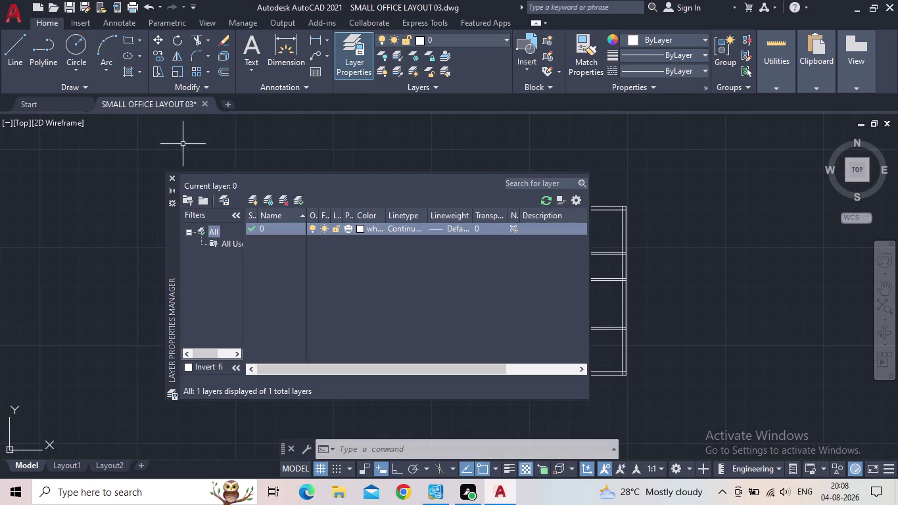
Create the new layers FLOOR, WINDOW and DOOR.
click(249, 201)
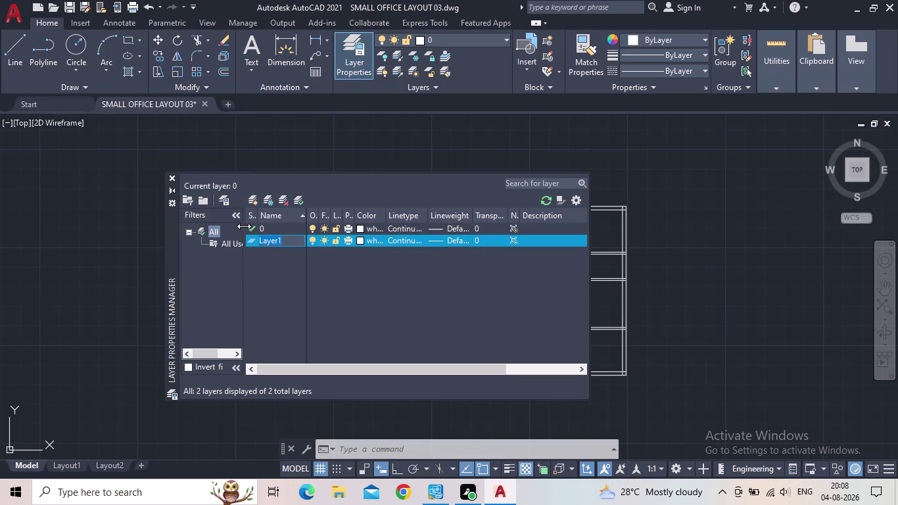
text(FL)
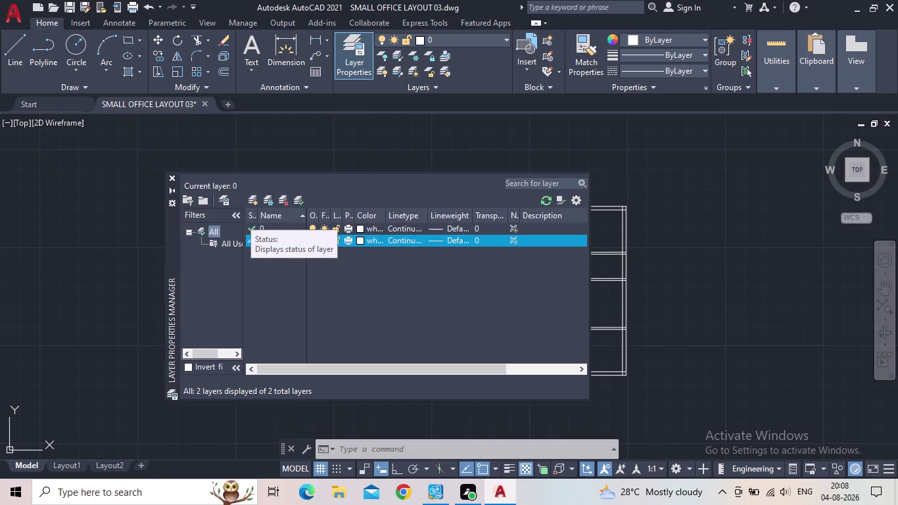
text(L)
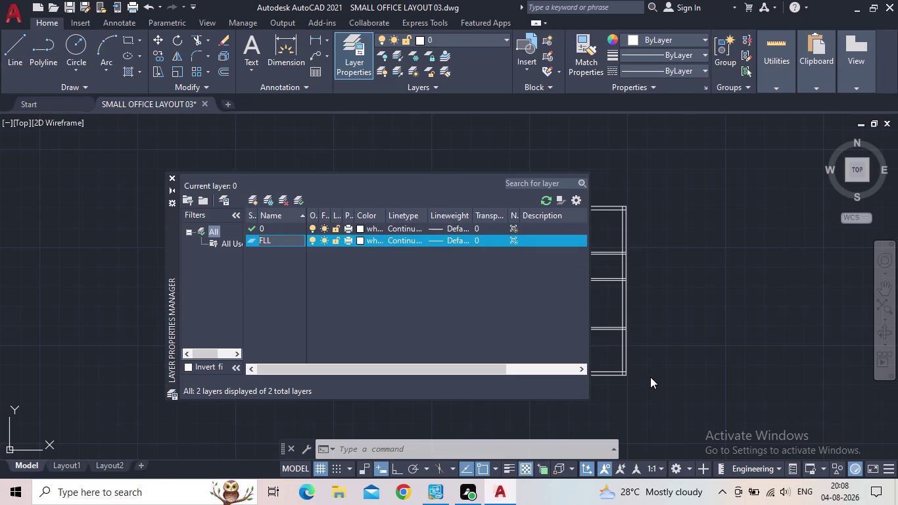
key(BackSpace)
text(OOR)
key(Return)
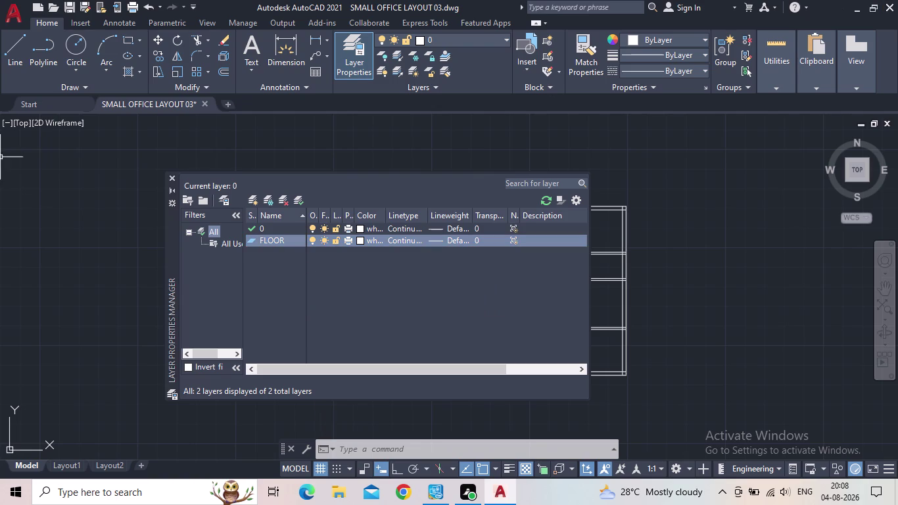
click(252, 196)
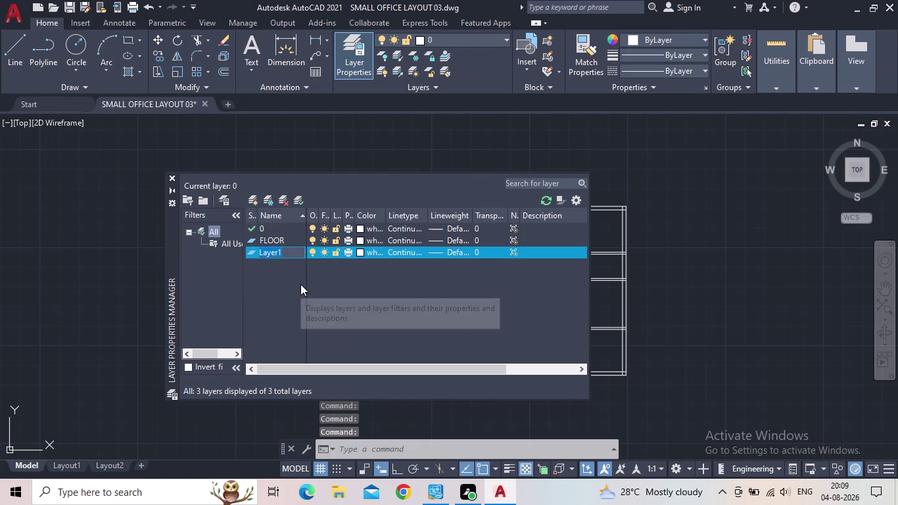
text(WINDOW)
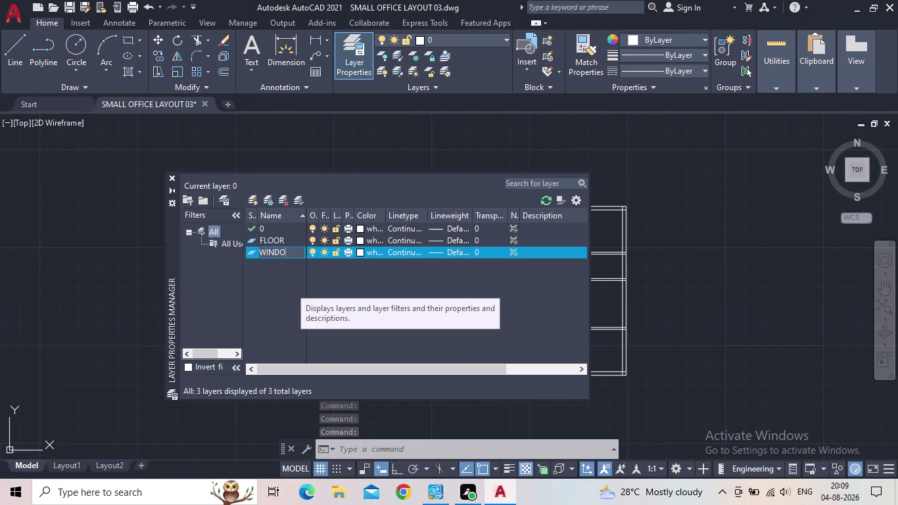
key(Return)
click(252, 200)
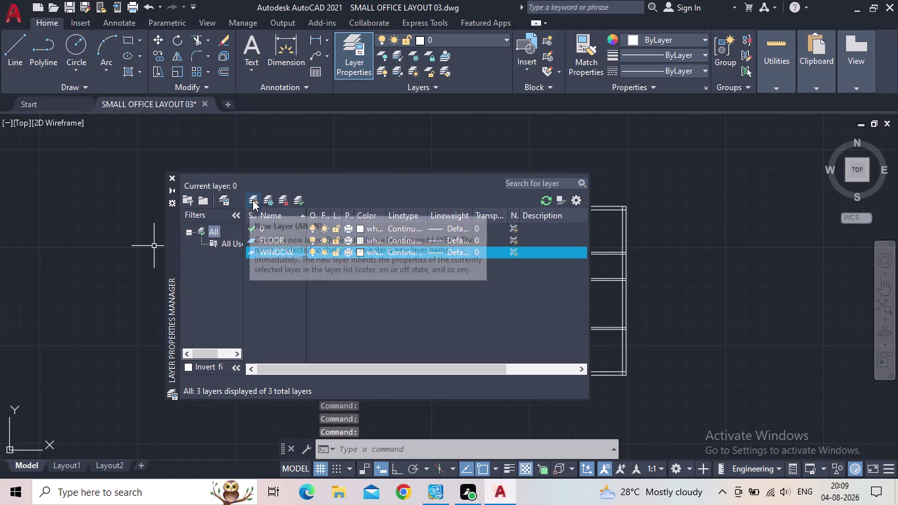
text(DOO)
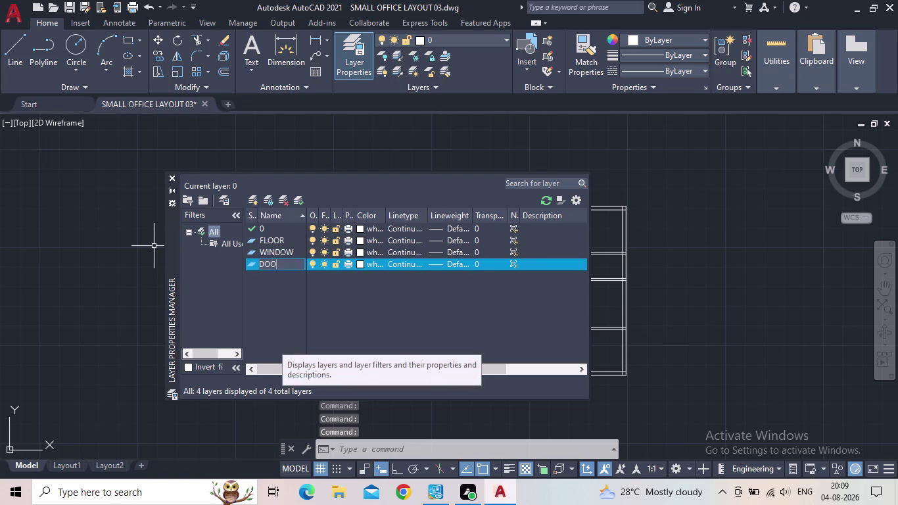
text(R)
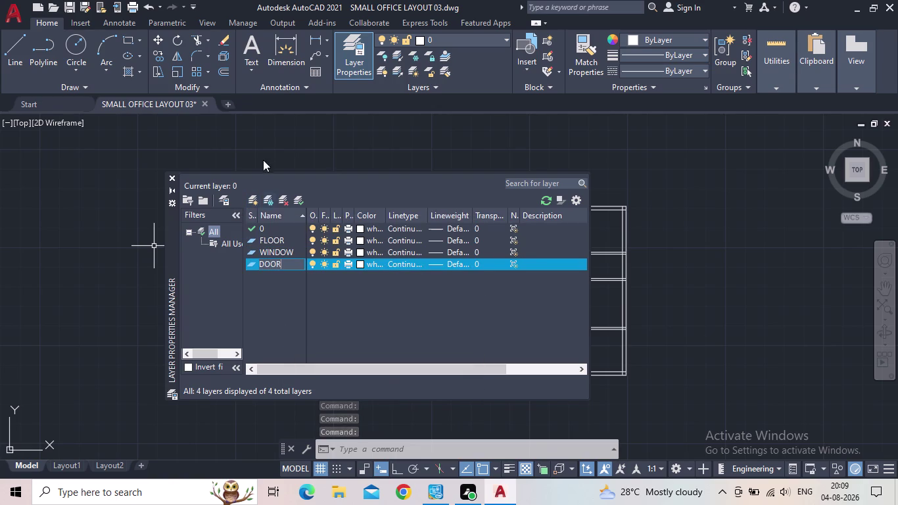
key(Return)
Create the remaining layers TEXT, DIM and FURNITURES.
click(249, 195)
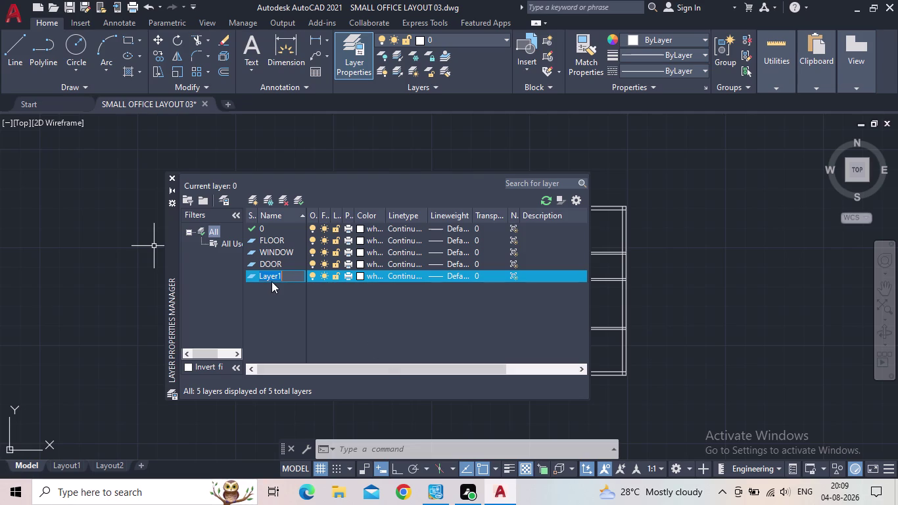
text(TE)
text(XG)
key(BackSpace)
key(t)
key(Return)
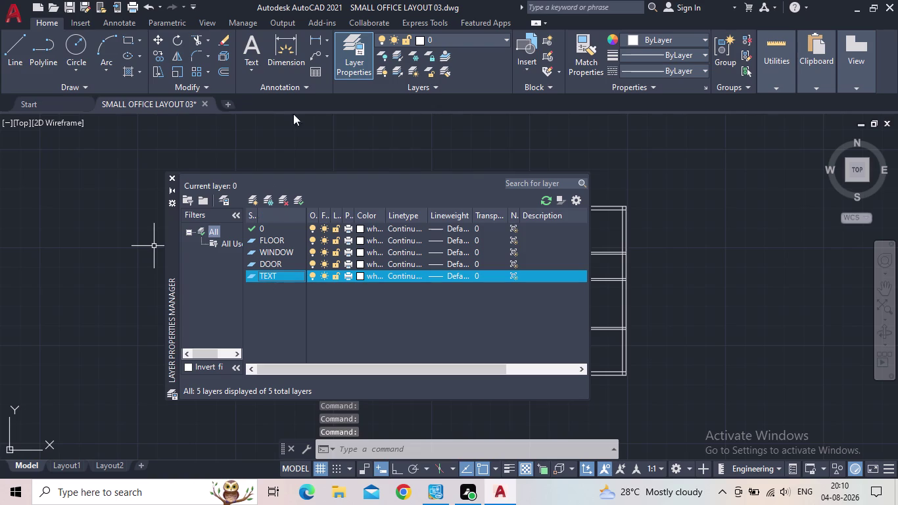
click(249, 195)
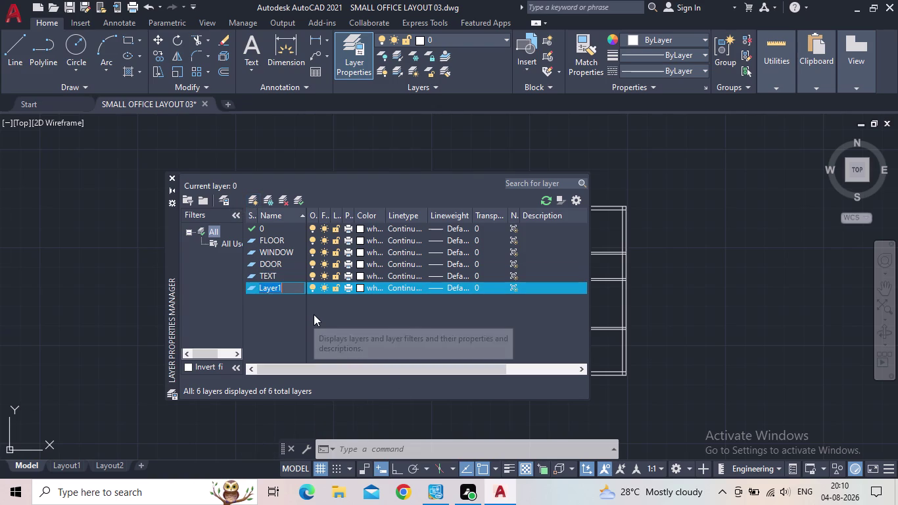
text(DIM)
key(Return)
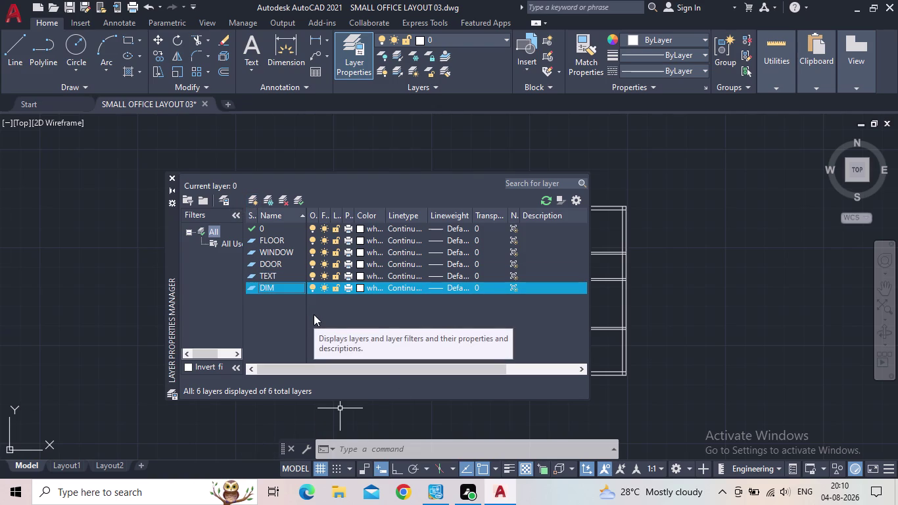
click(249, 195)
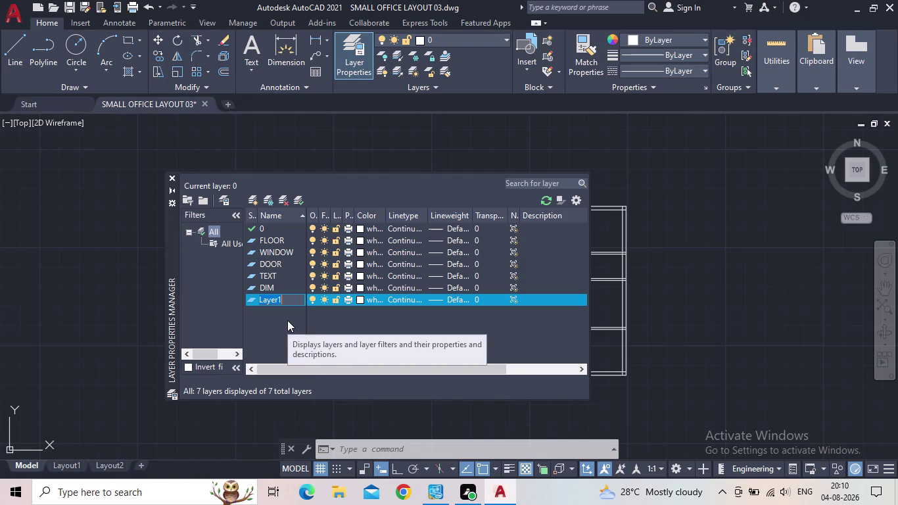
text(FURN)
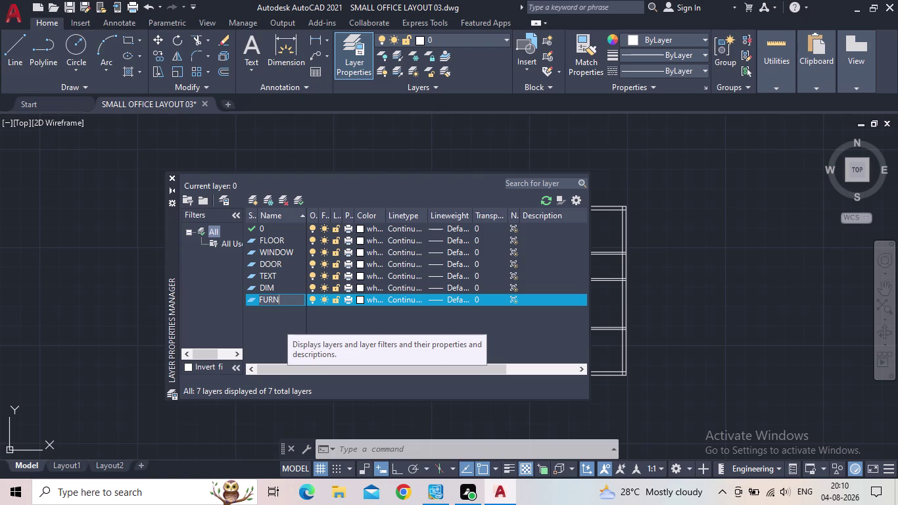
text(ITURES)
key(Return)
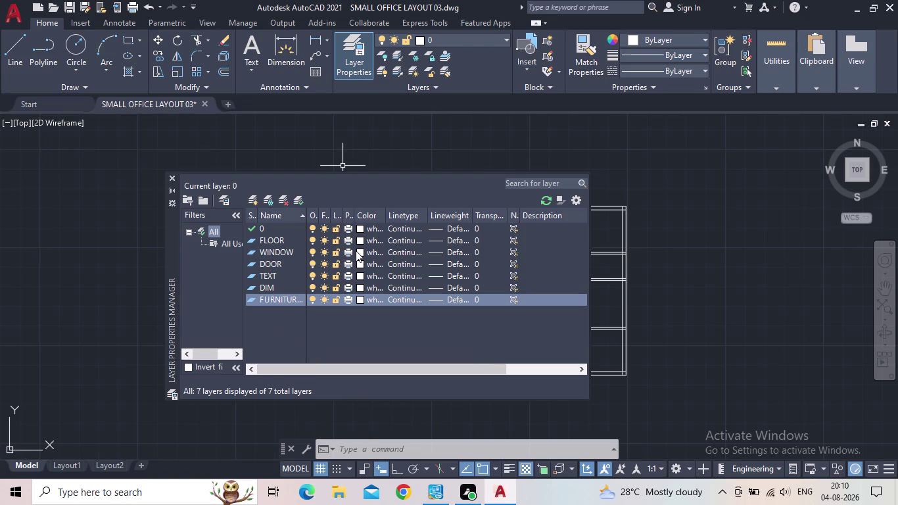
Colour the WINDOW layer green, DOOR cyan and TEXT colour 20.
click(361, 251)
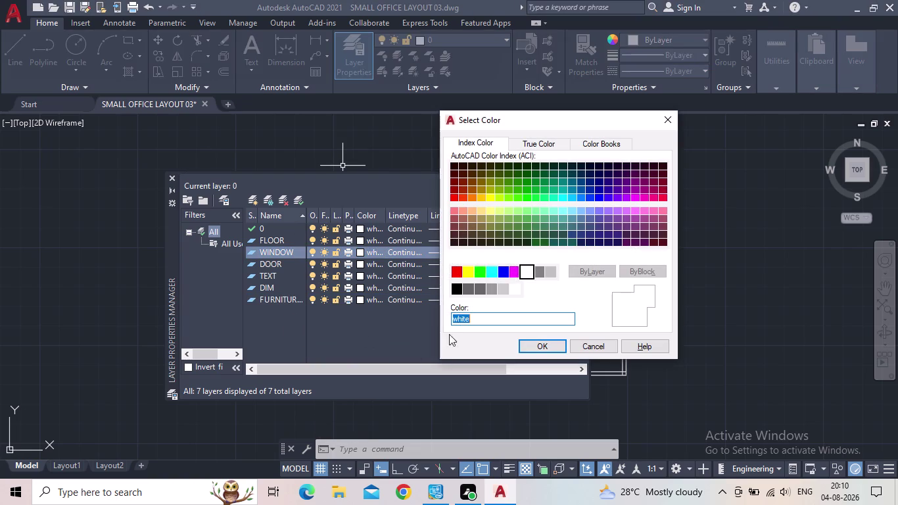
click(478, 278)
click(521, 348)
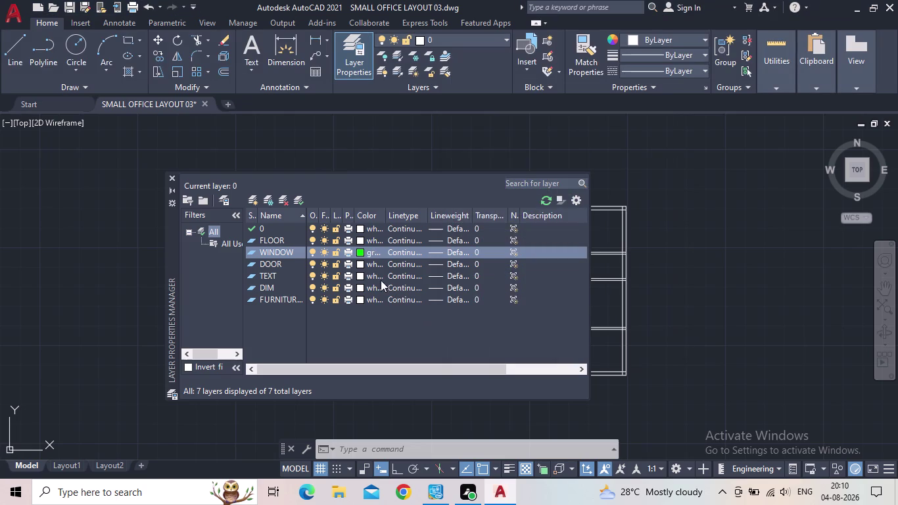
click(357, 264)
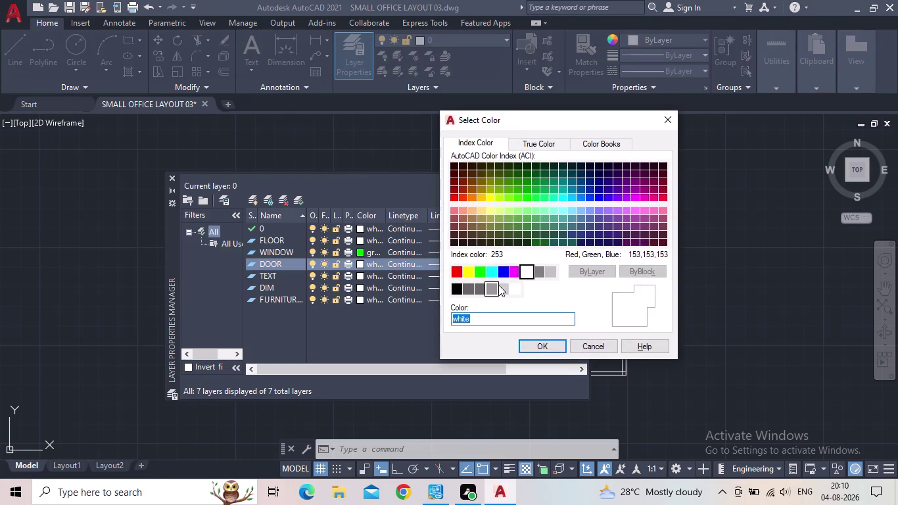
click(493, 274)
click(527, 344)
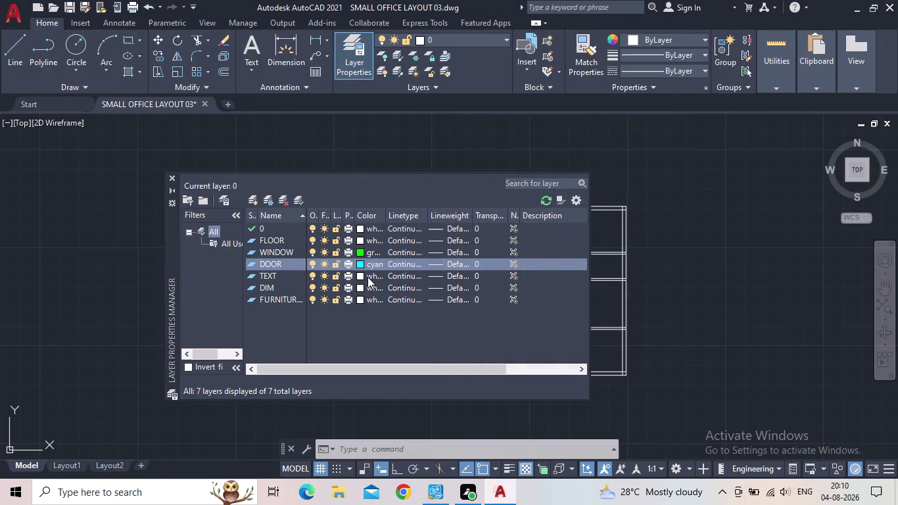
click(362, 277)
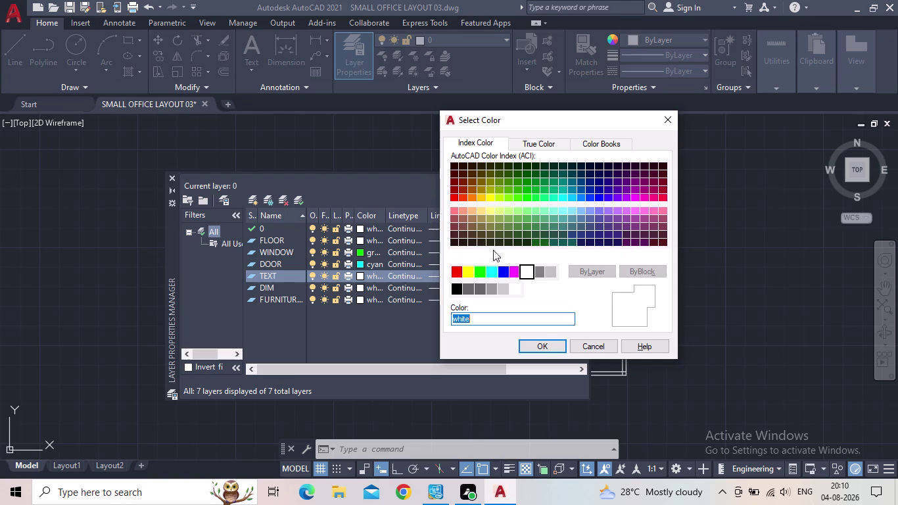
click(463, 200)
click(534, 345)
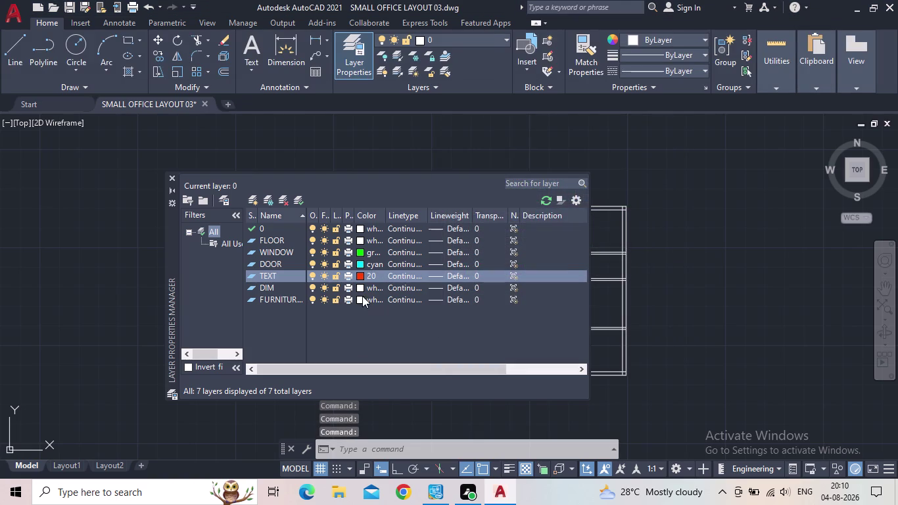
Change DIM from cyan to magenta and FURNITURES from yellow to colour 60, then close the manager.
click(359, 288)
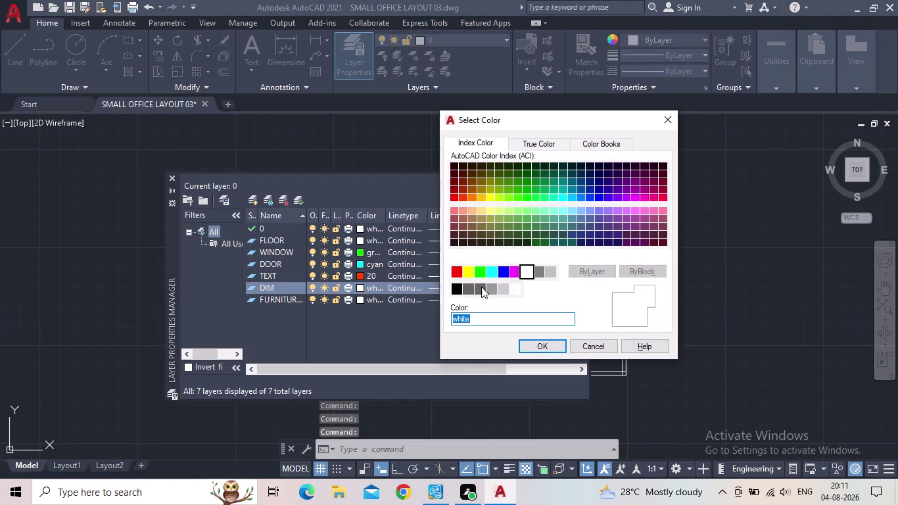
click(491, 272)
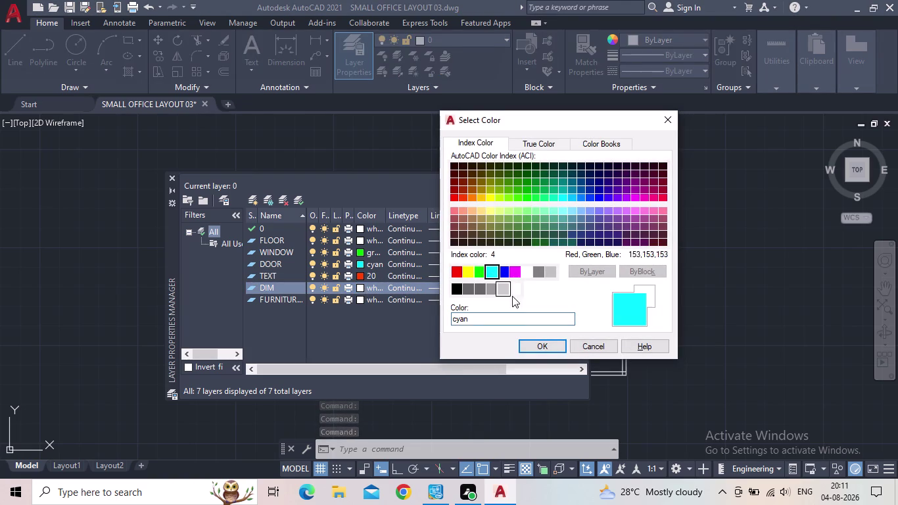
click(535, 349)
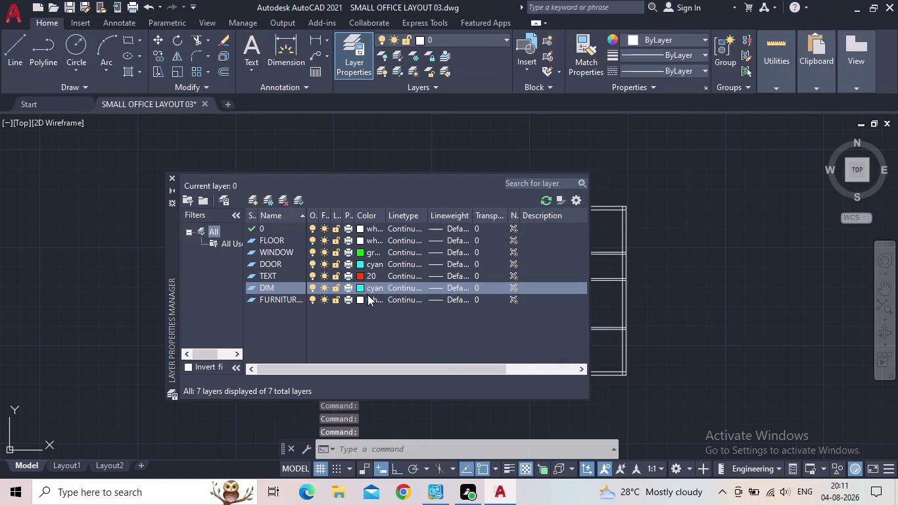
click(362, 286)
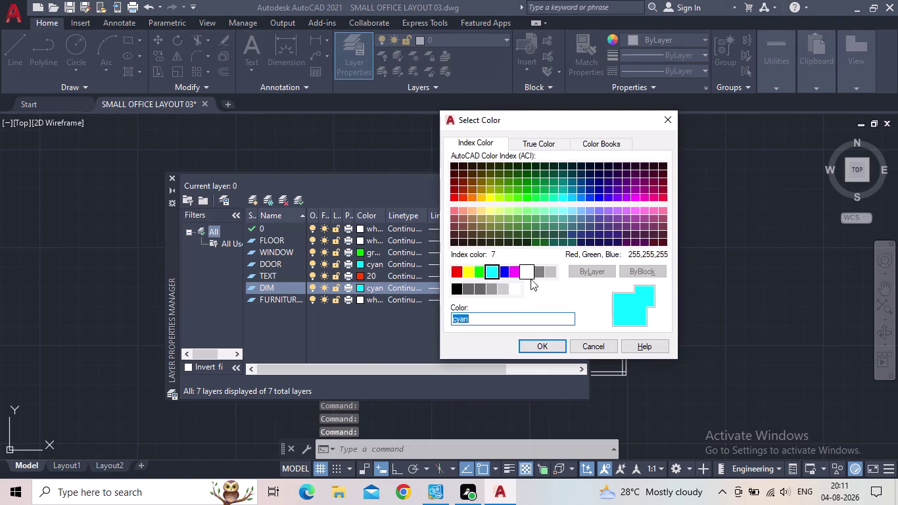
click(513, 273)
click(539, 348)
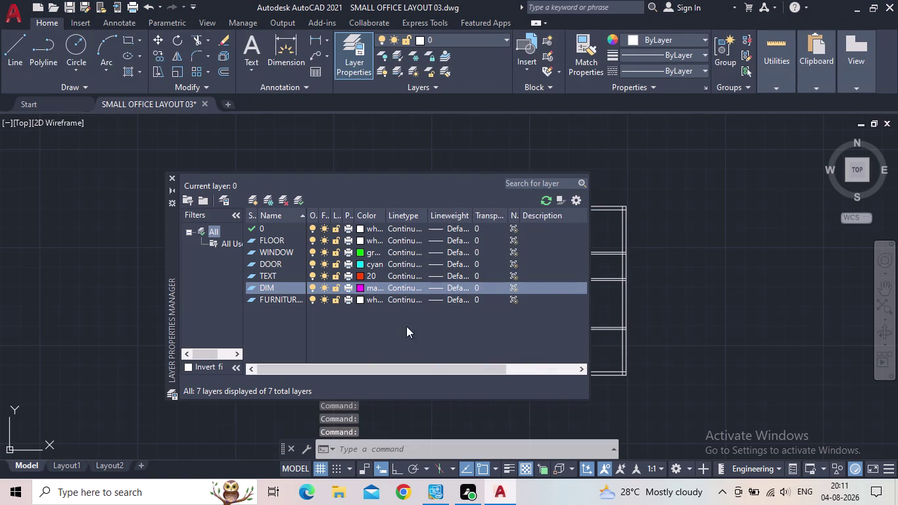
click(359, 298)
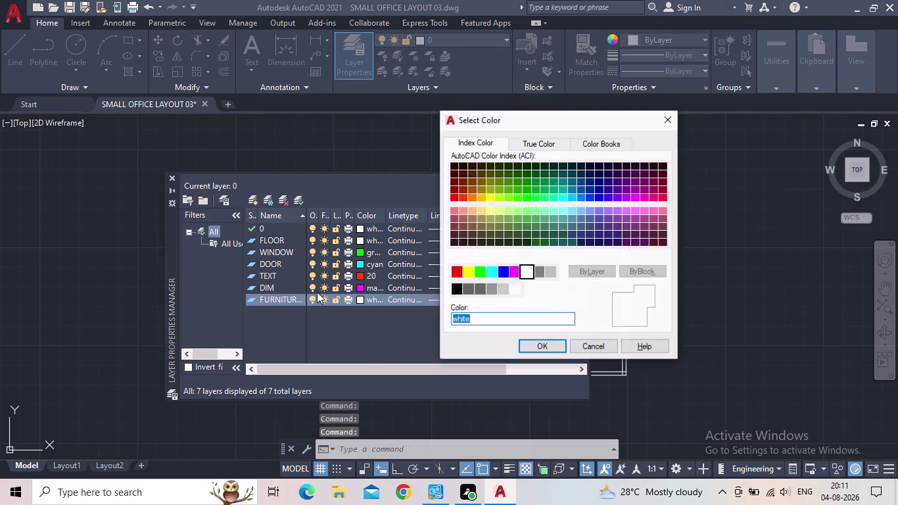
click(466, 271)
click(536, 343)
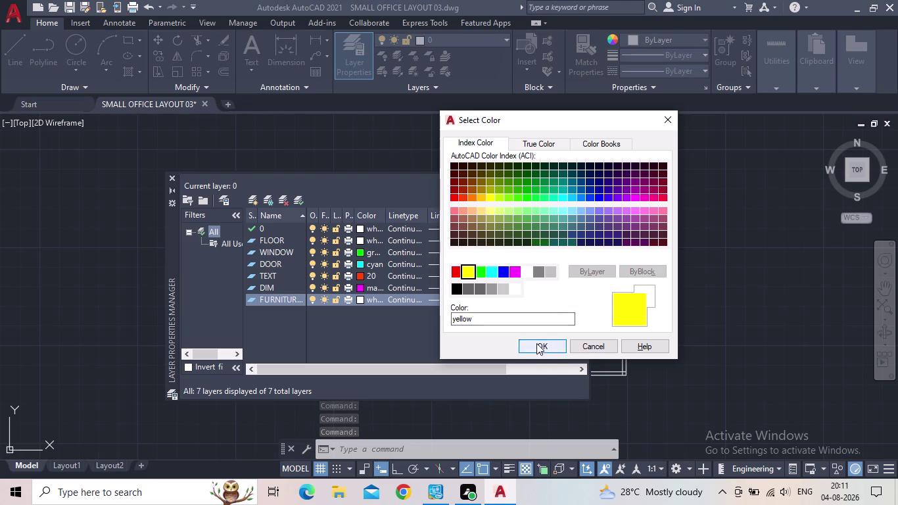
click(357, 299)
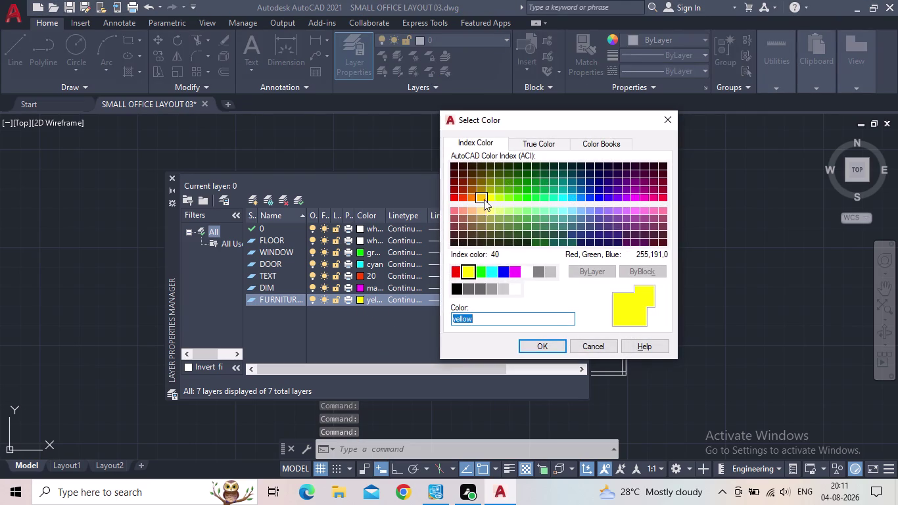
click(501, 200)
click(558, 342)
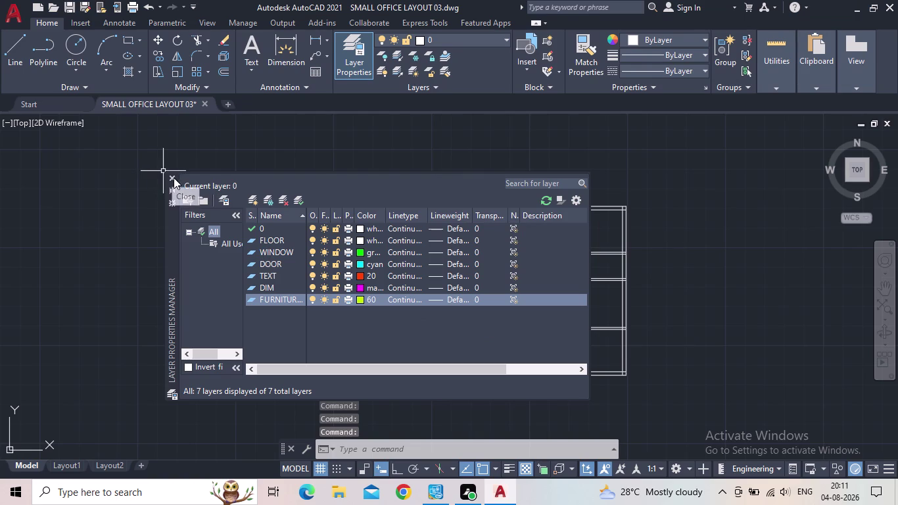
click(170, 177)
Set FLOOR current, then window-select every wall line and assign it to FLOOR.
click(357, 54)
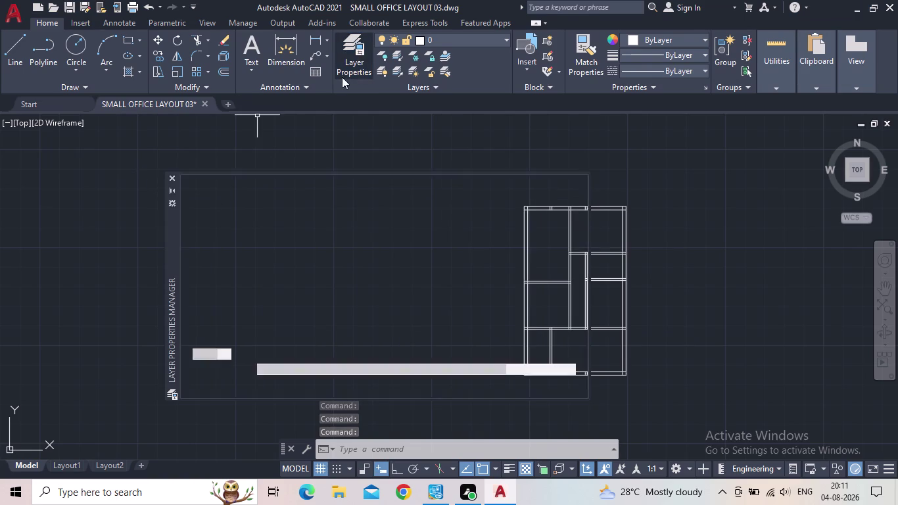
double_click(254, 261)
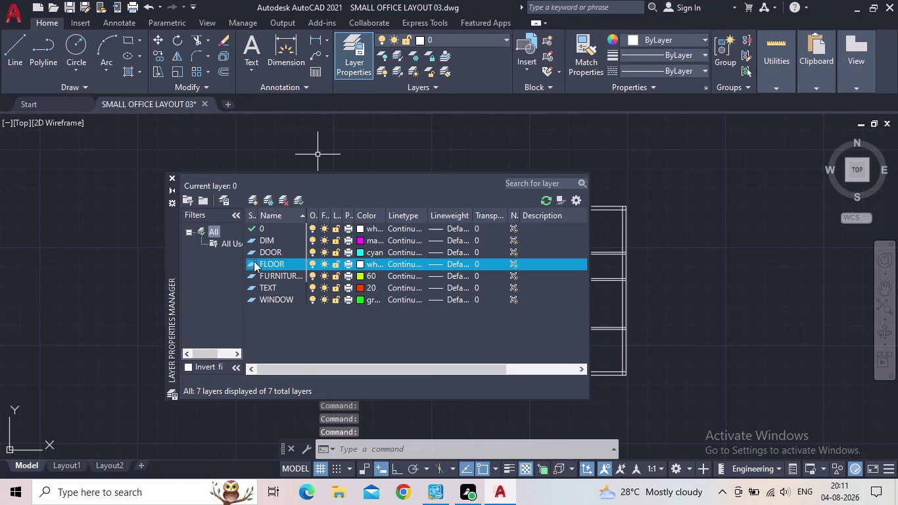
click(175, 176)
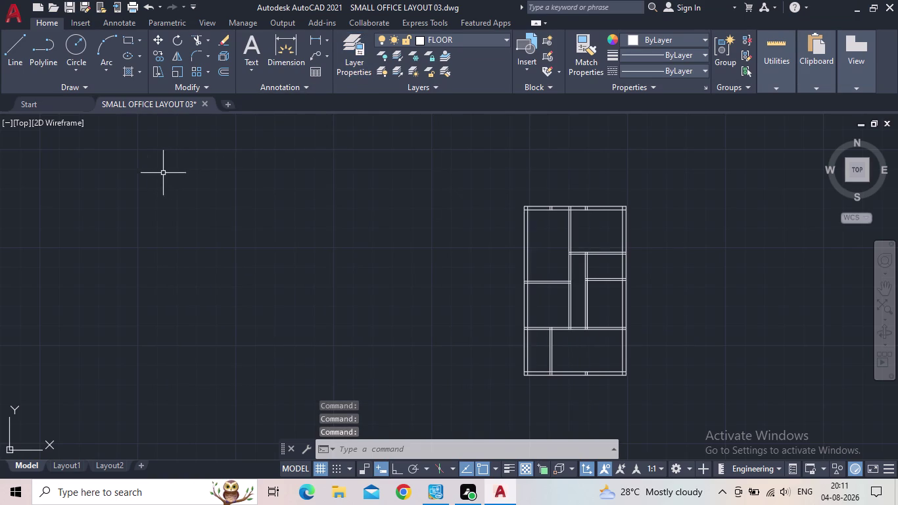
drag(659, 407, 527, 302)
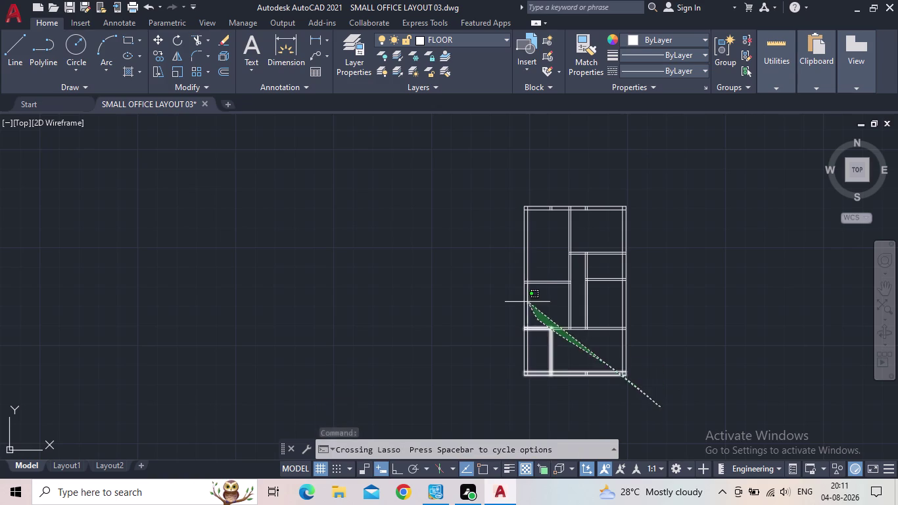
drag(527, 302, 512, 280)
key(Escape)
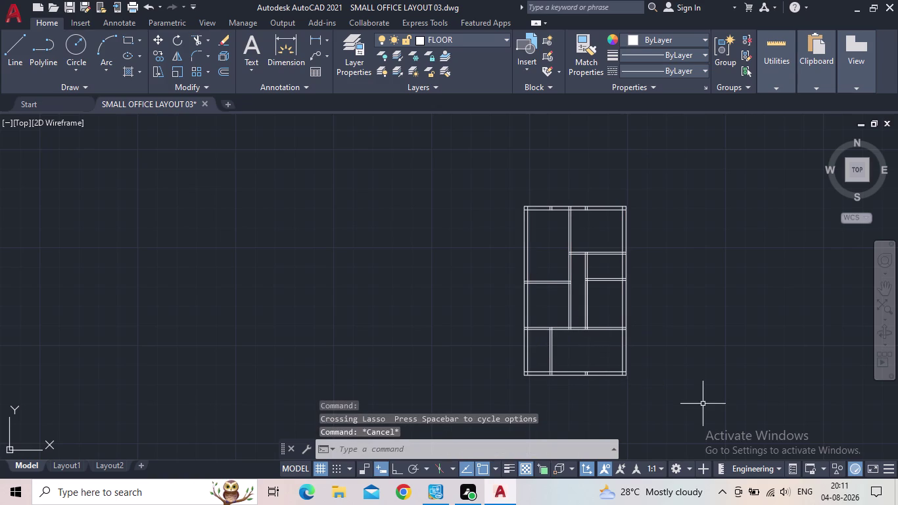
click(651, 397)
click(384, 172)
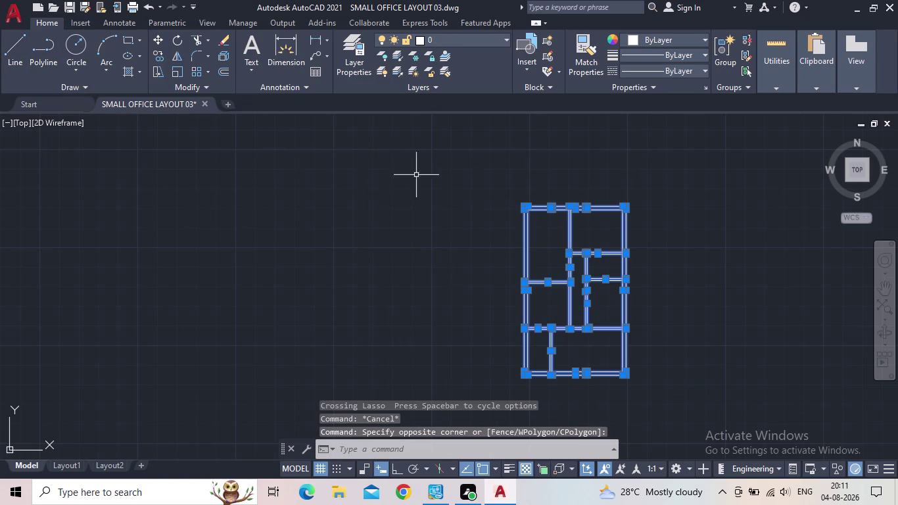
click(464, 39)
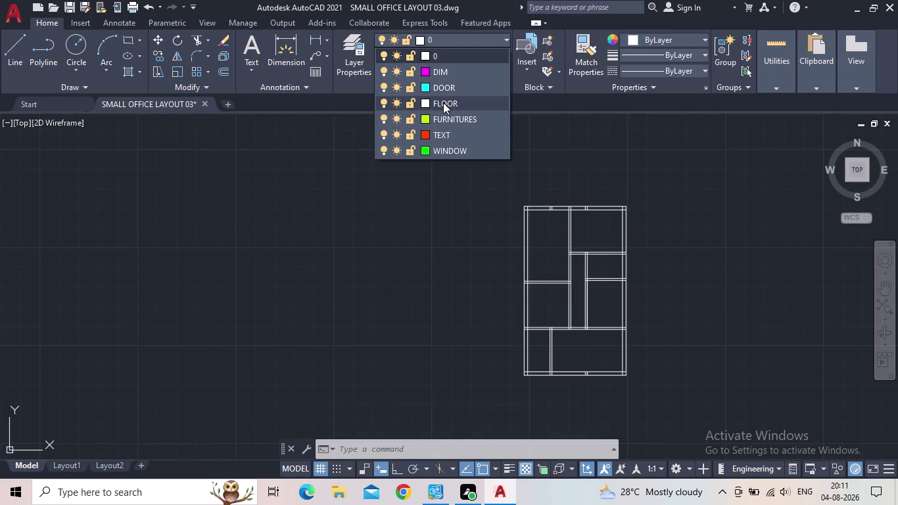
click(443, 102)
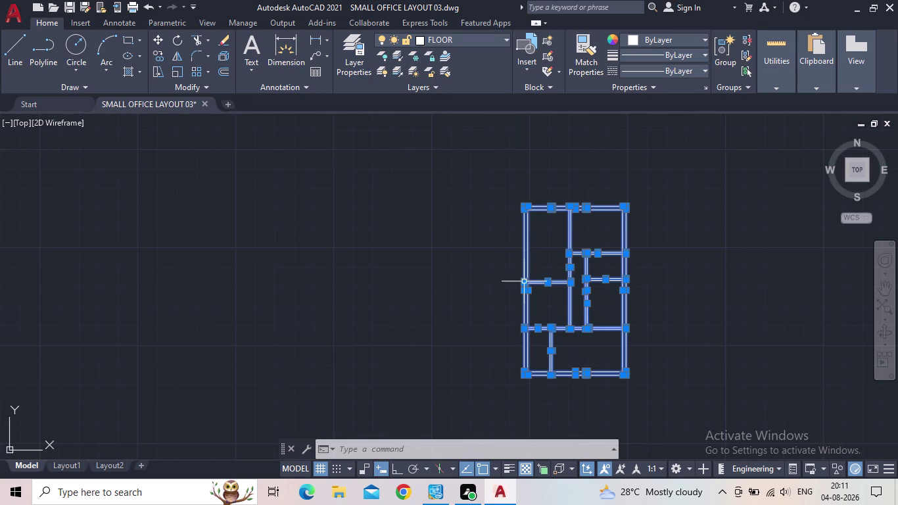
key(Escape)
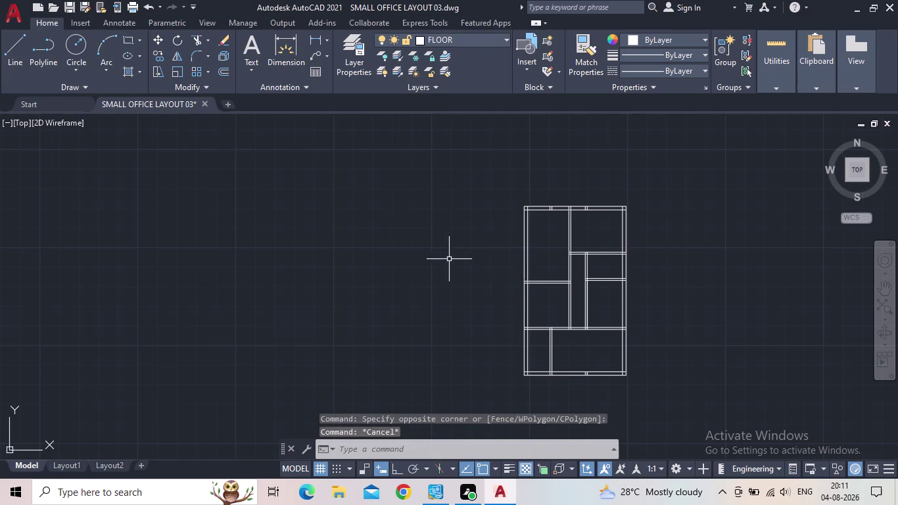
scroll(up, 3)
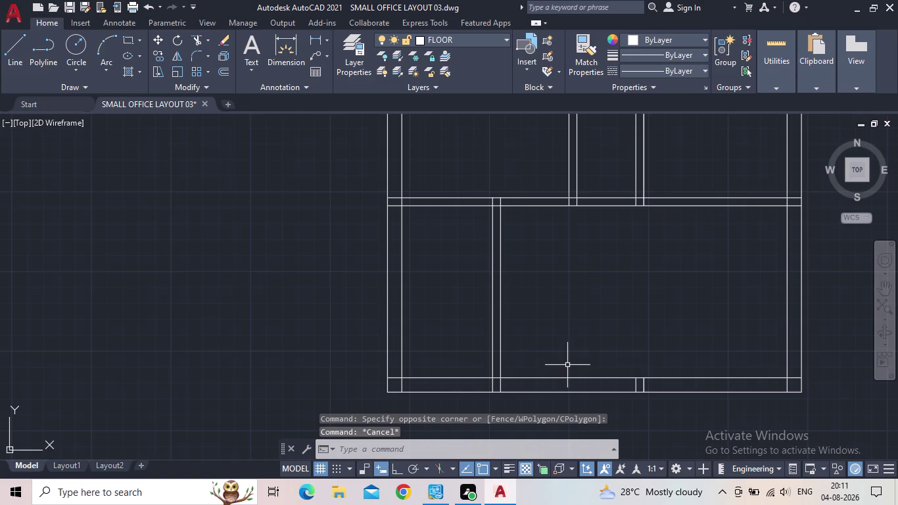
Trim the overlapping wall lines at the first two corners and a junction with TR fences.
key(t)
key(r)
key(space)
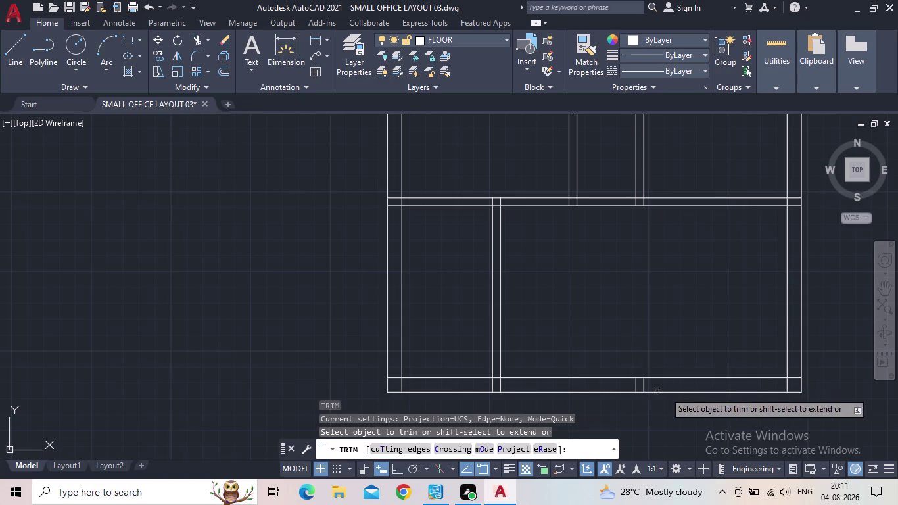
scroll(up, 3)
drag(655, 382, 605, 381)
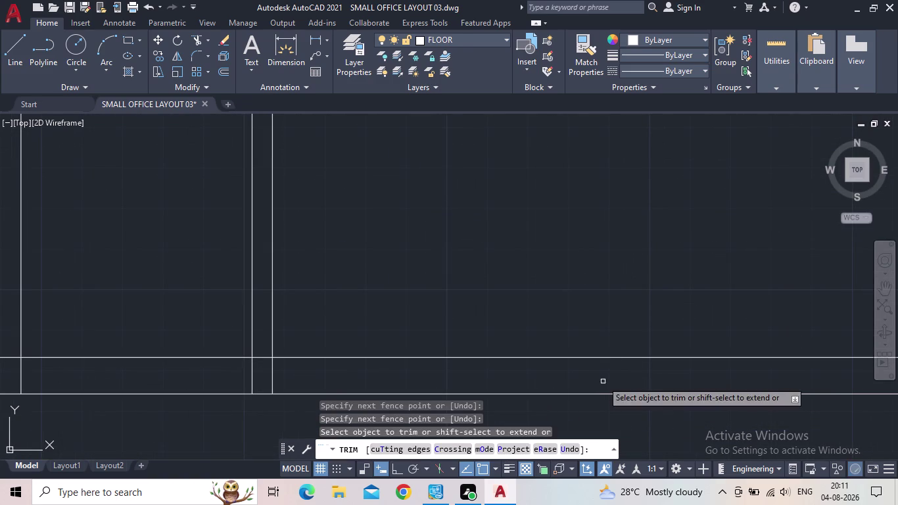
scroll(down, 3)
middle_drag(436, 388, 549, 388)
scroll(up, 3)
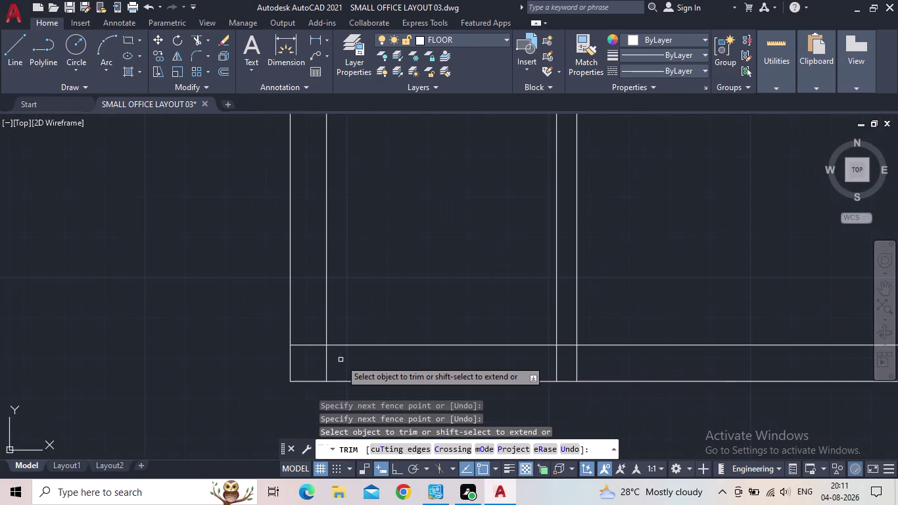
drag(337, 361, 313, 337)
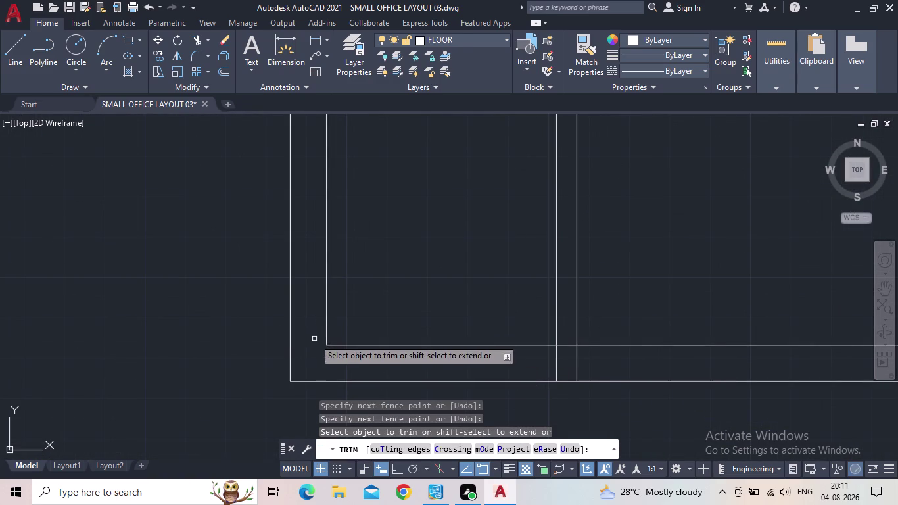
scroll(down, 3)
scroll(up, 3)
drag(468, 353, 393, 354)
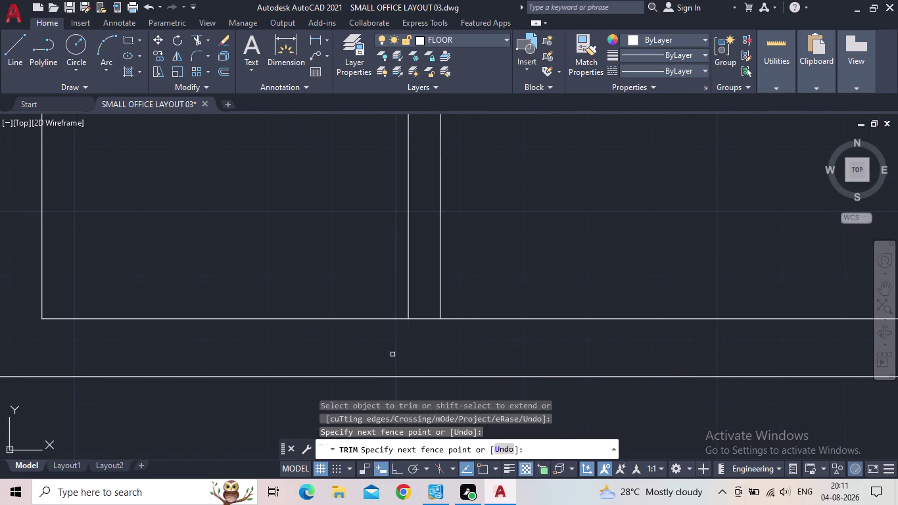
Trim the remaining corner and the upper wall junction, then save the drawing.
scroll(down, 3)
middle_drag(414, 352, 471, 367)
scroll(down, 3)
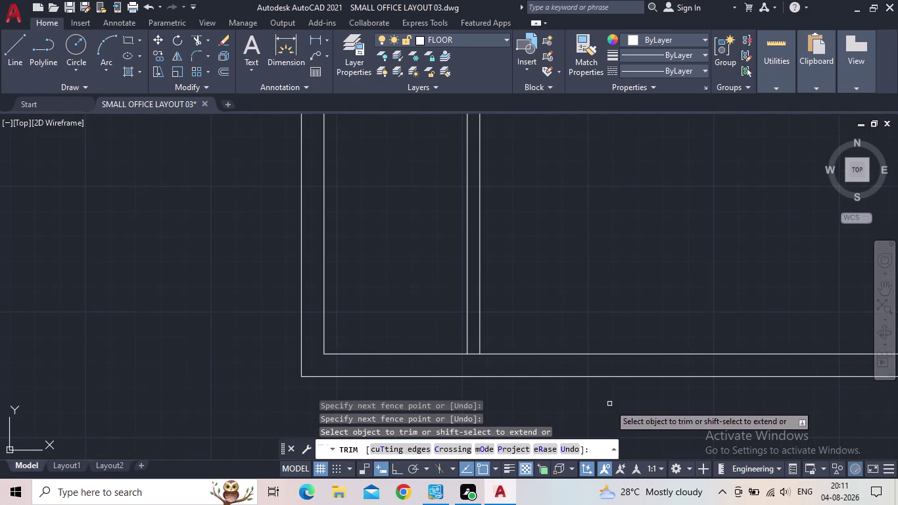
middle_drag(596, 406, 434, 399)
scroll(down, 3)
scroll(up, 3)
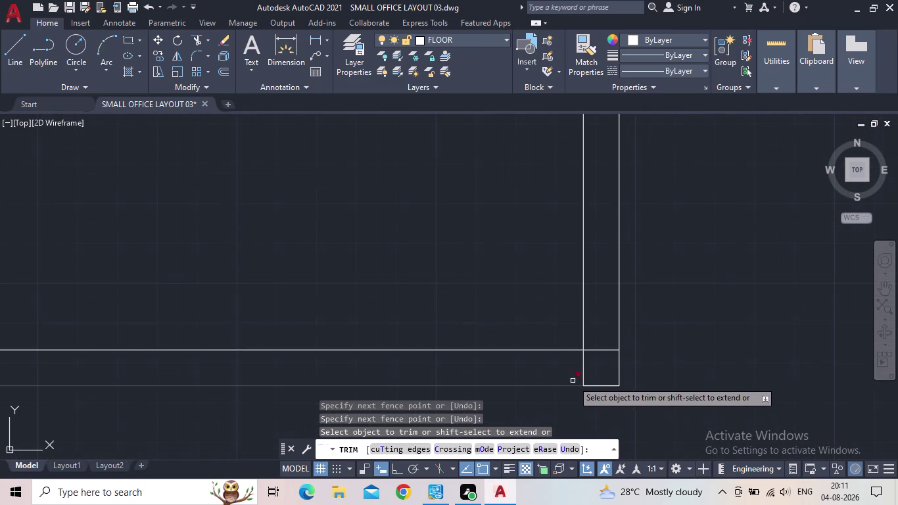
scroll(up, 3)
drag(579, 371, 652, 294)
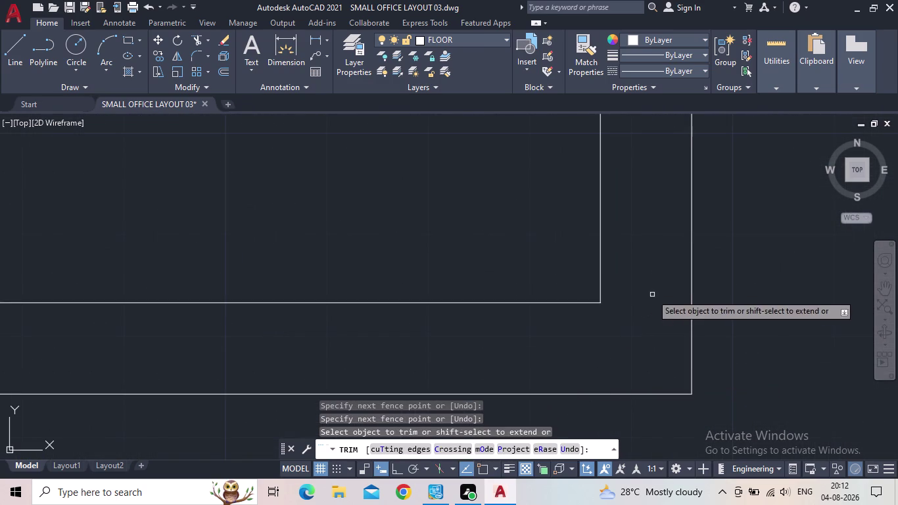
scroll(down, 3)
middle_drag(687, 148, 673, 200)
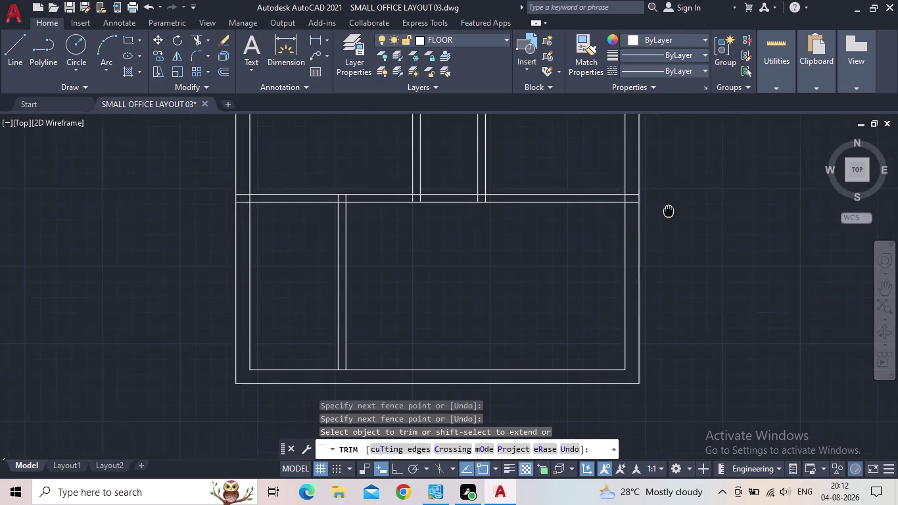
middle_drag(673, 200, 661, 226)
scroll(up, 3)
drag(619, 221, 622, 164)
drag(617, 186, 595, 185)
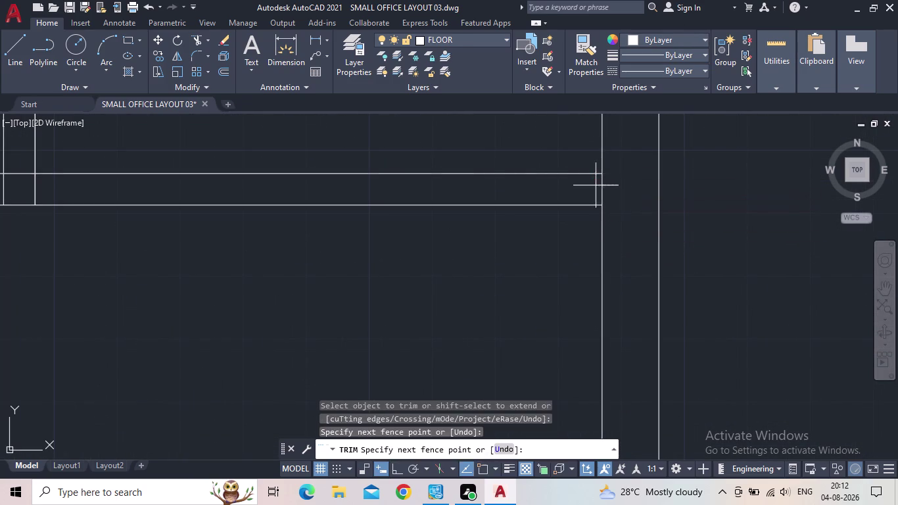
drag(596, 185, 583, 182)
scroll(down, 3)
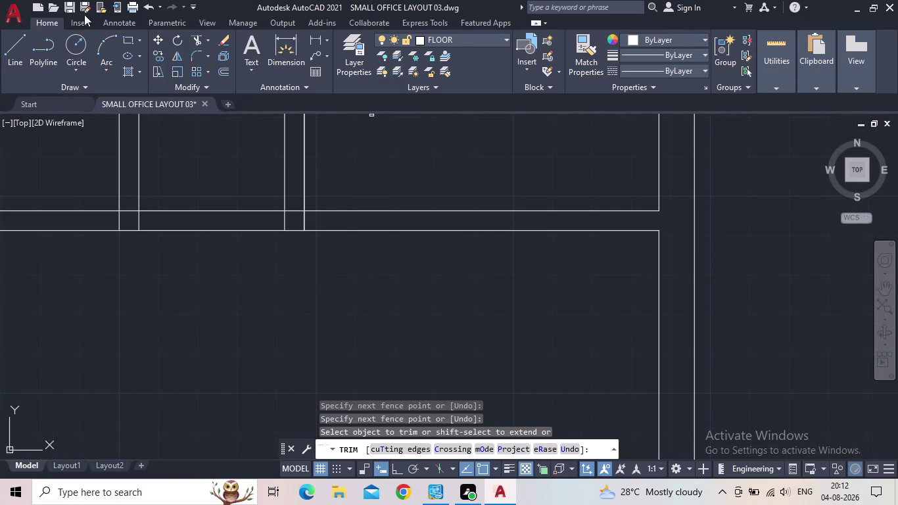
click(70, 8)
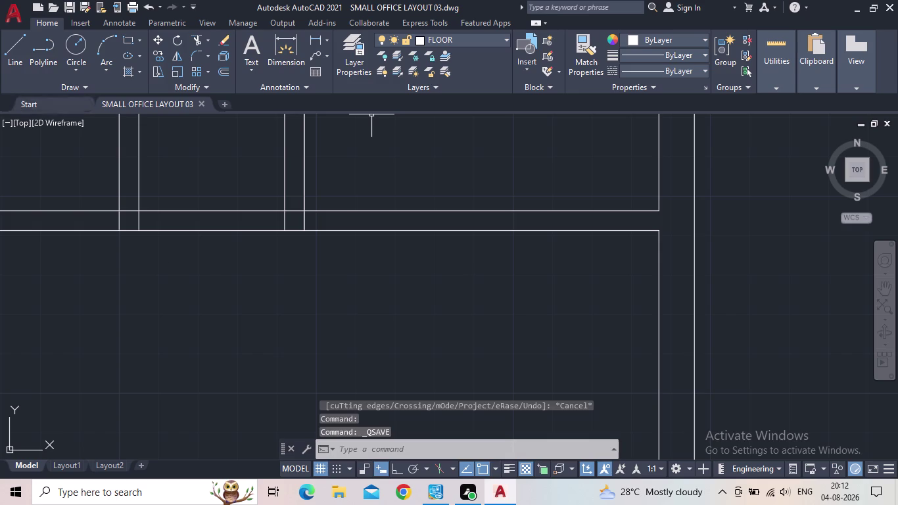
click(71, 11)
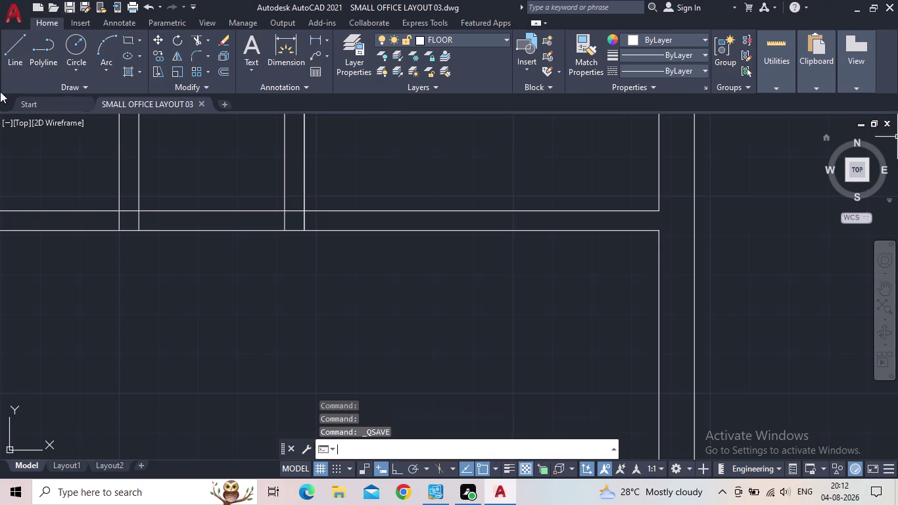